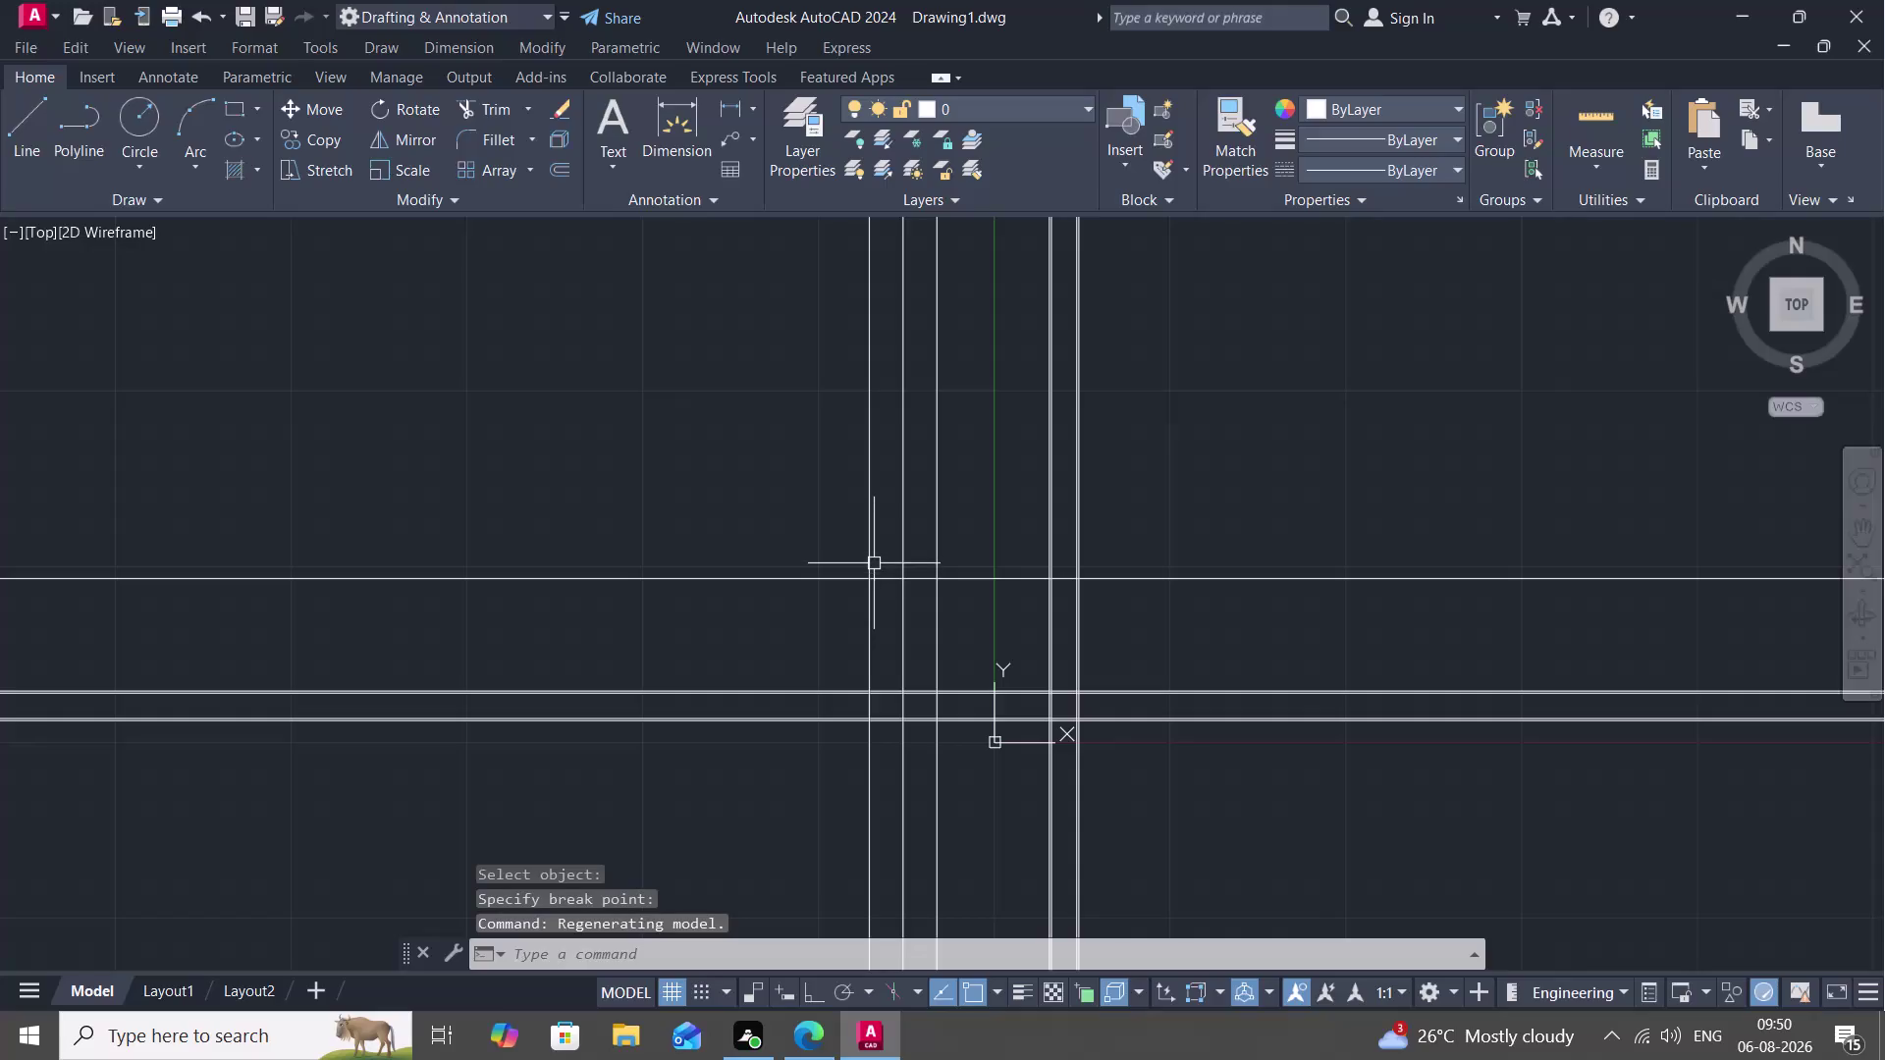
Start OFFSET with a 1'-0" tread spacing.
key(o)
key(space)
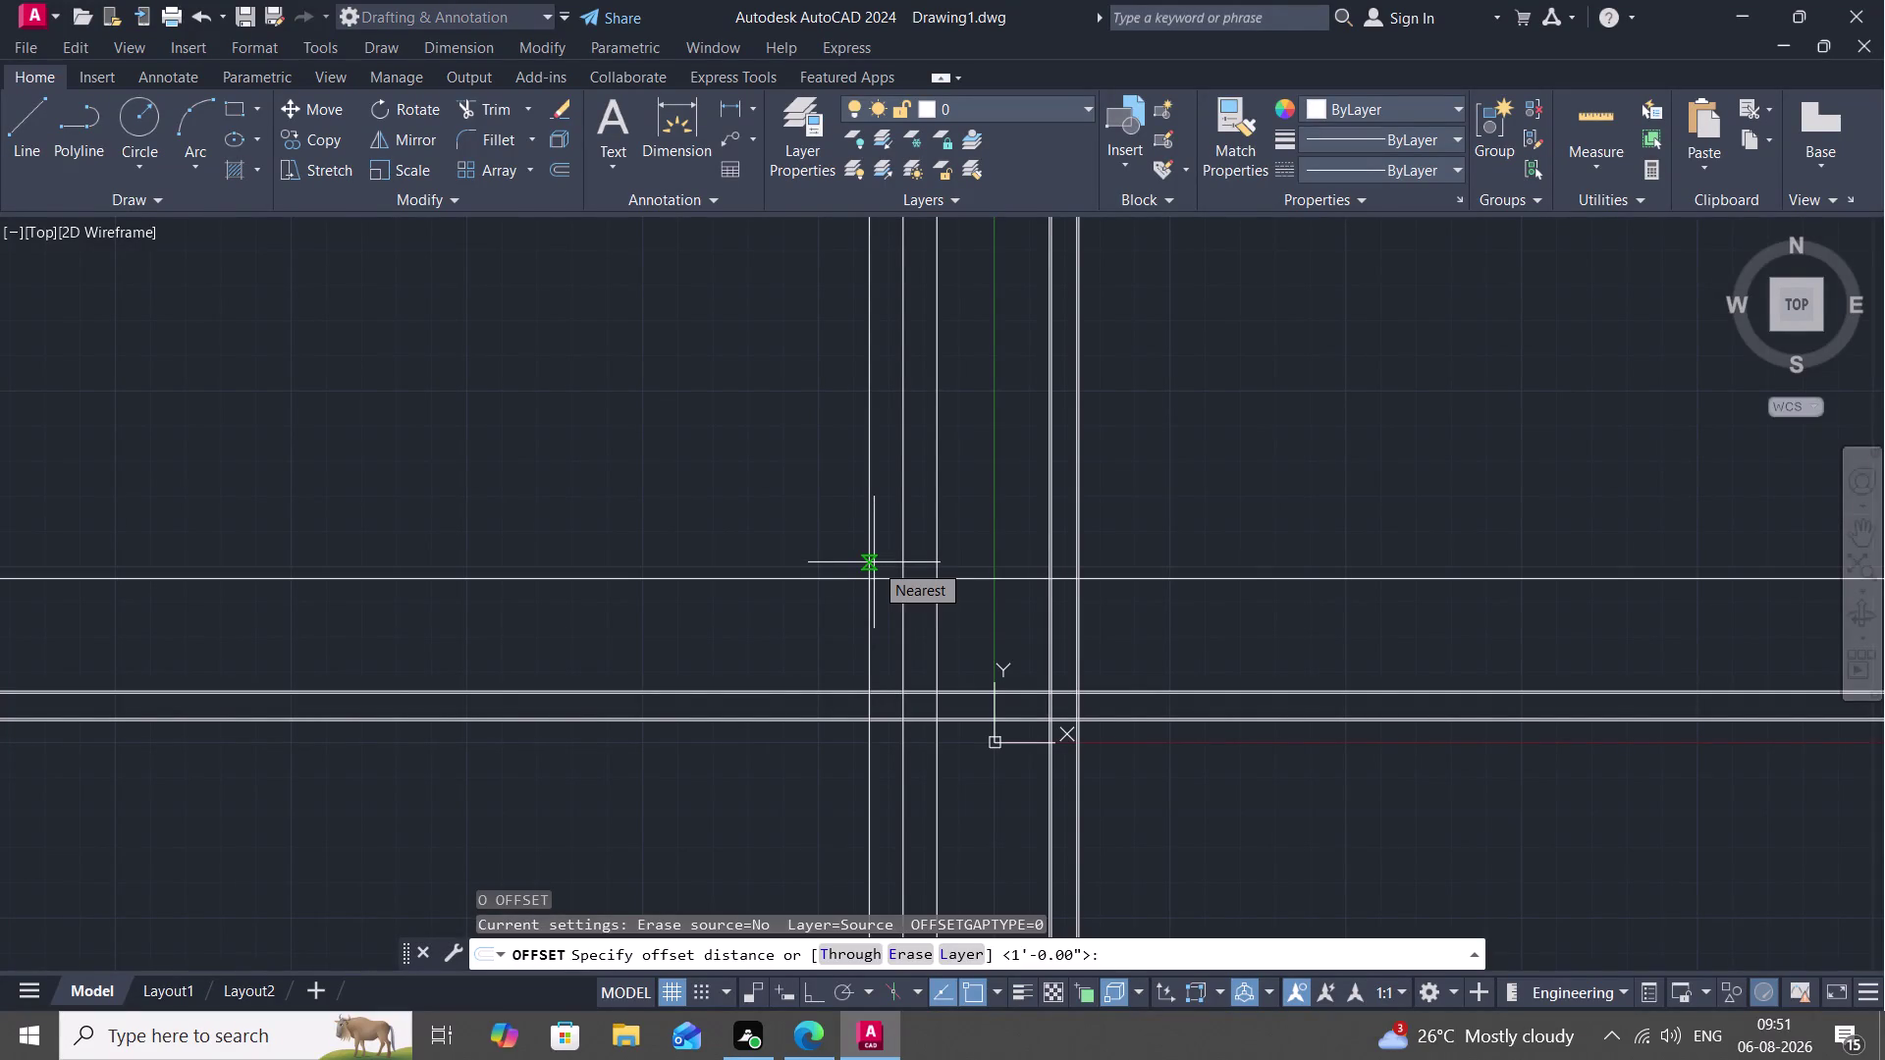
key(1)
key(shift+quotedbl)
key(BackSpace)
key(BackSpace)
key(space)
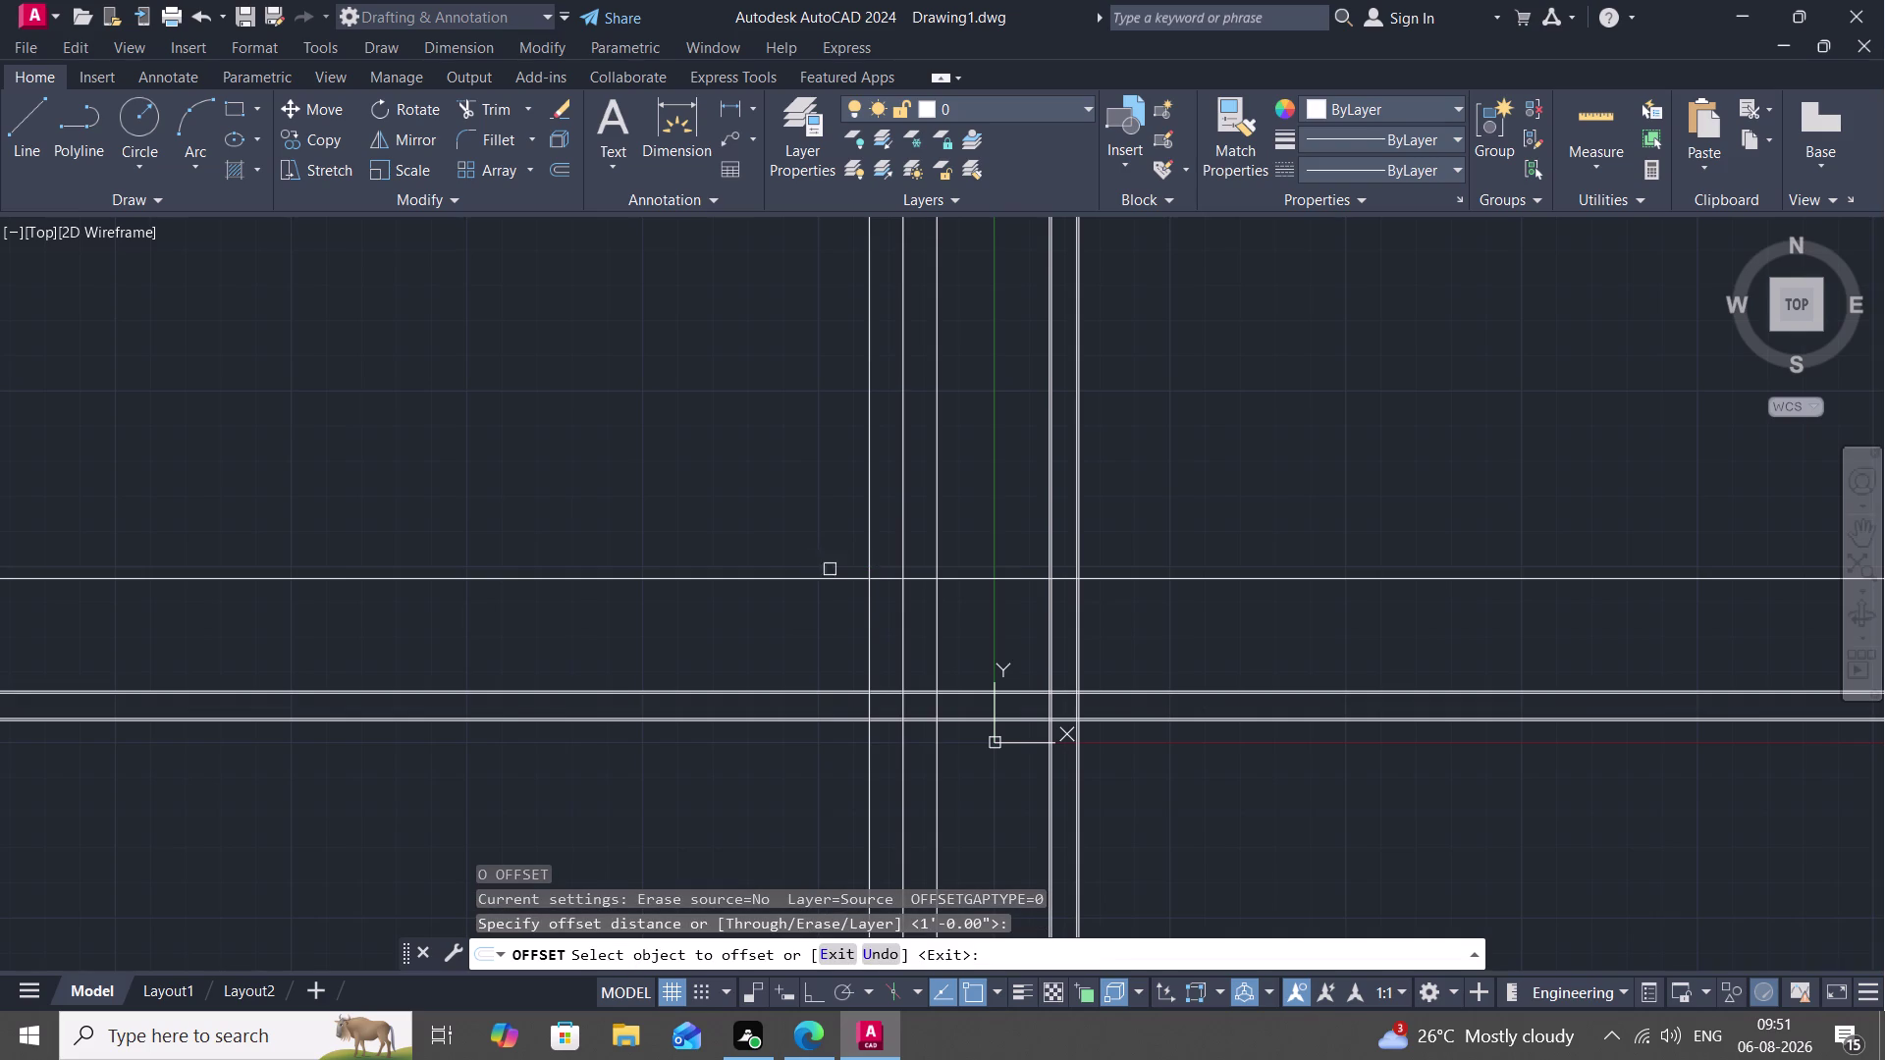
Offset the vertical line leftward eight times, each copy taken from the newest line.
click(870, 611)
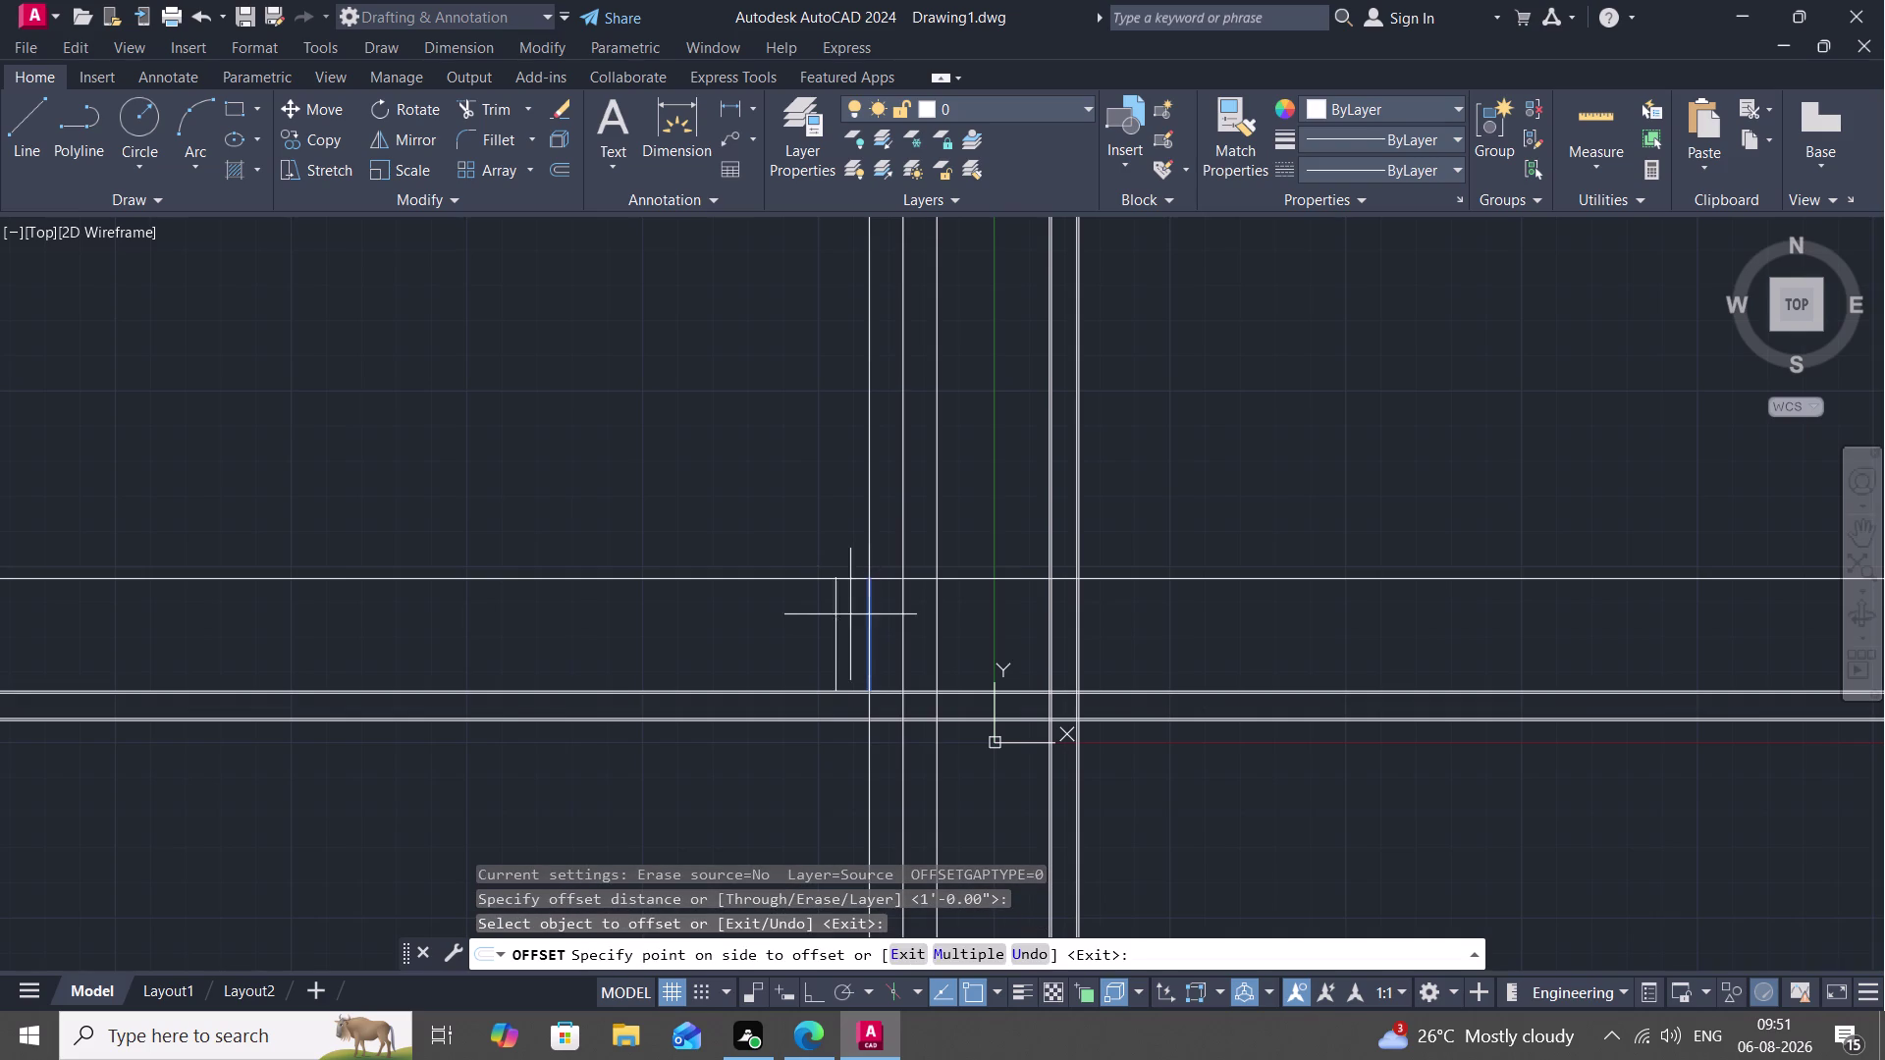
click(837, 618)
click(838, 617)
click(813, 621)
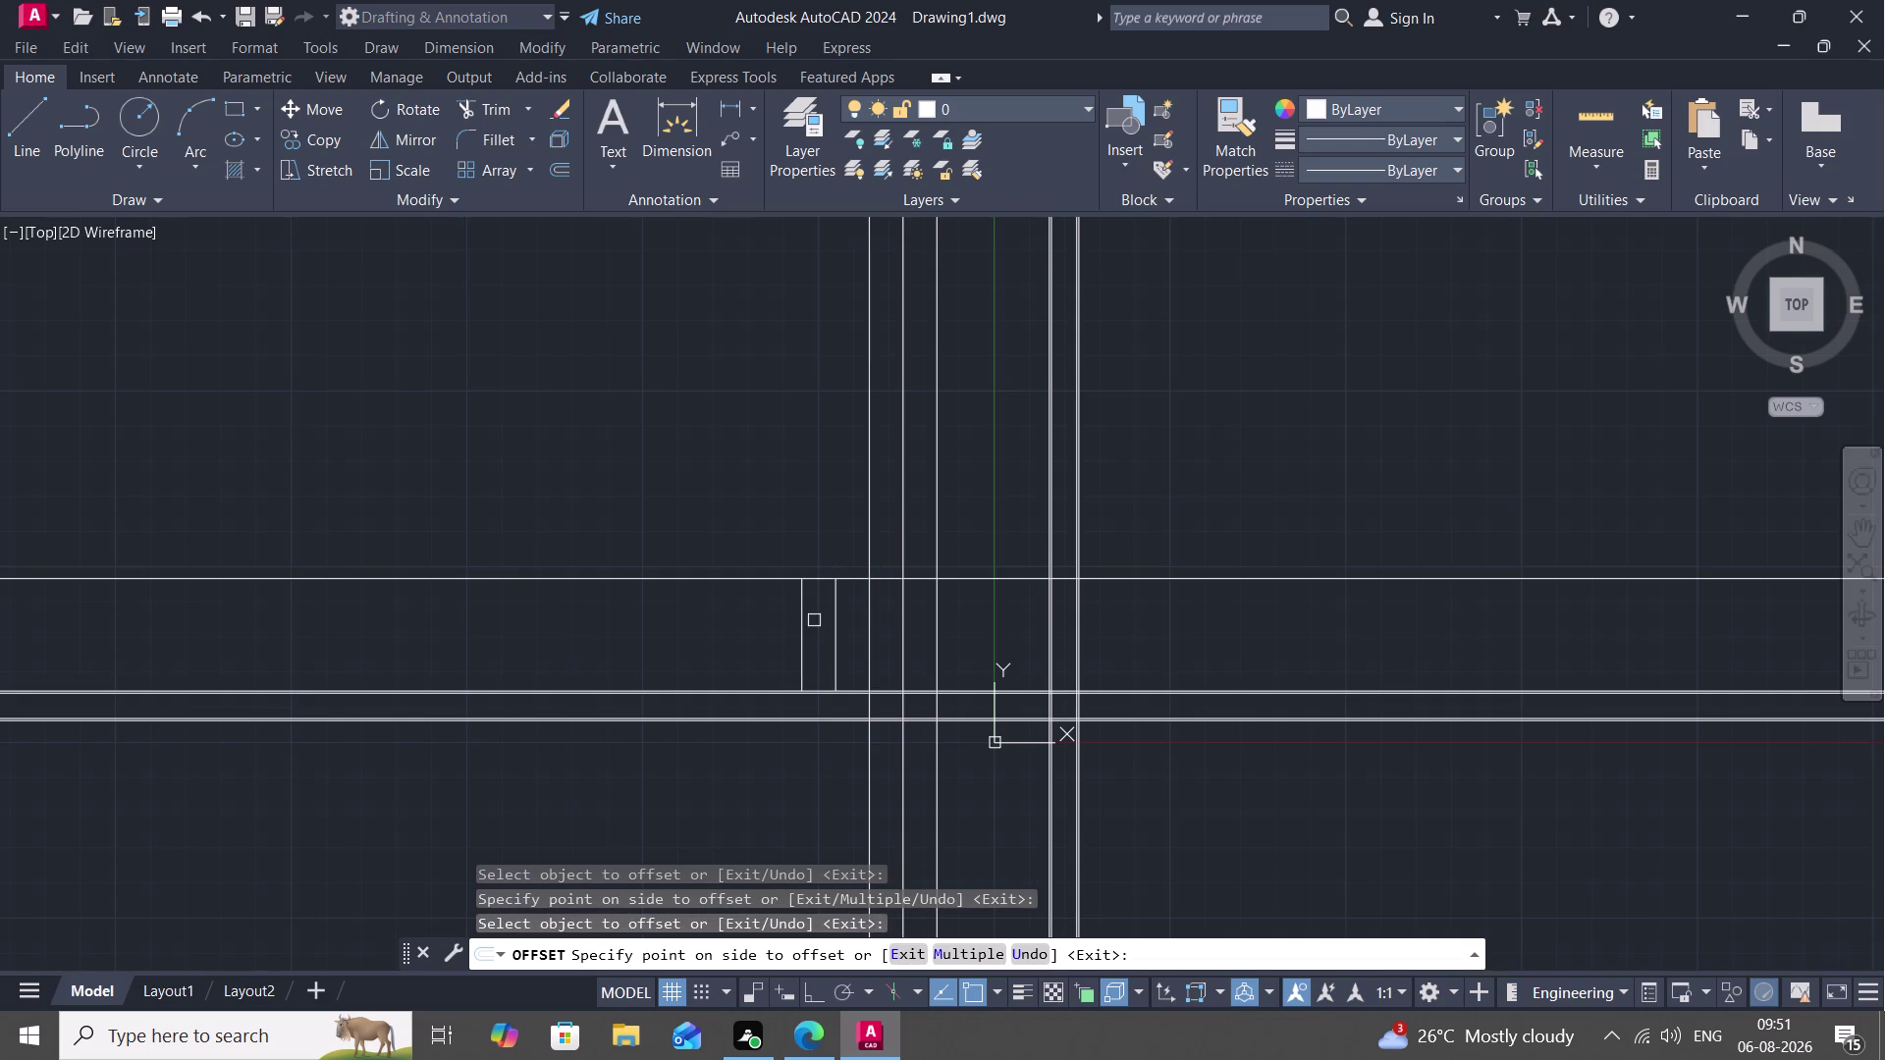
click(799, 626)
click(764, 631)
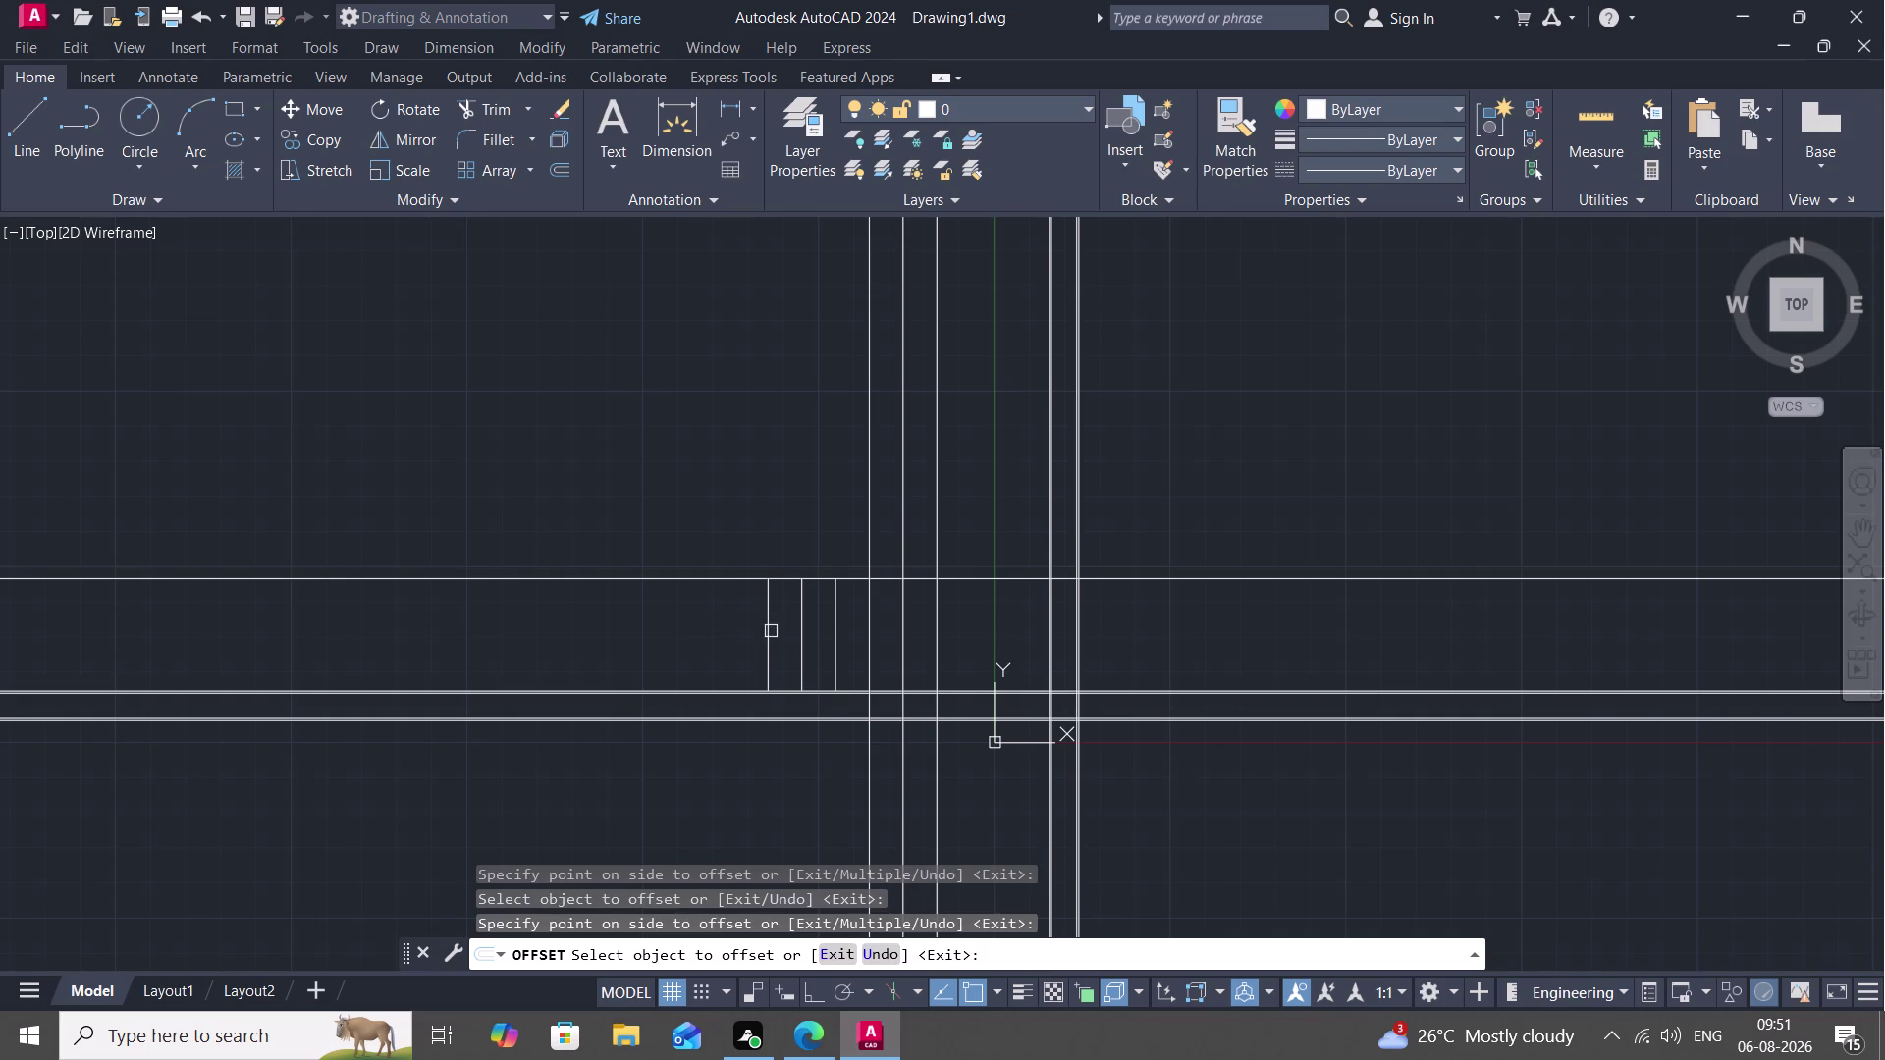
click(772, 632)
click(750, 632)
click(738, 629)
click(708, 635)
click(701, 634)
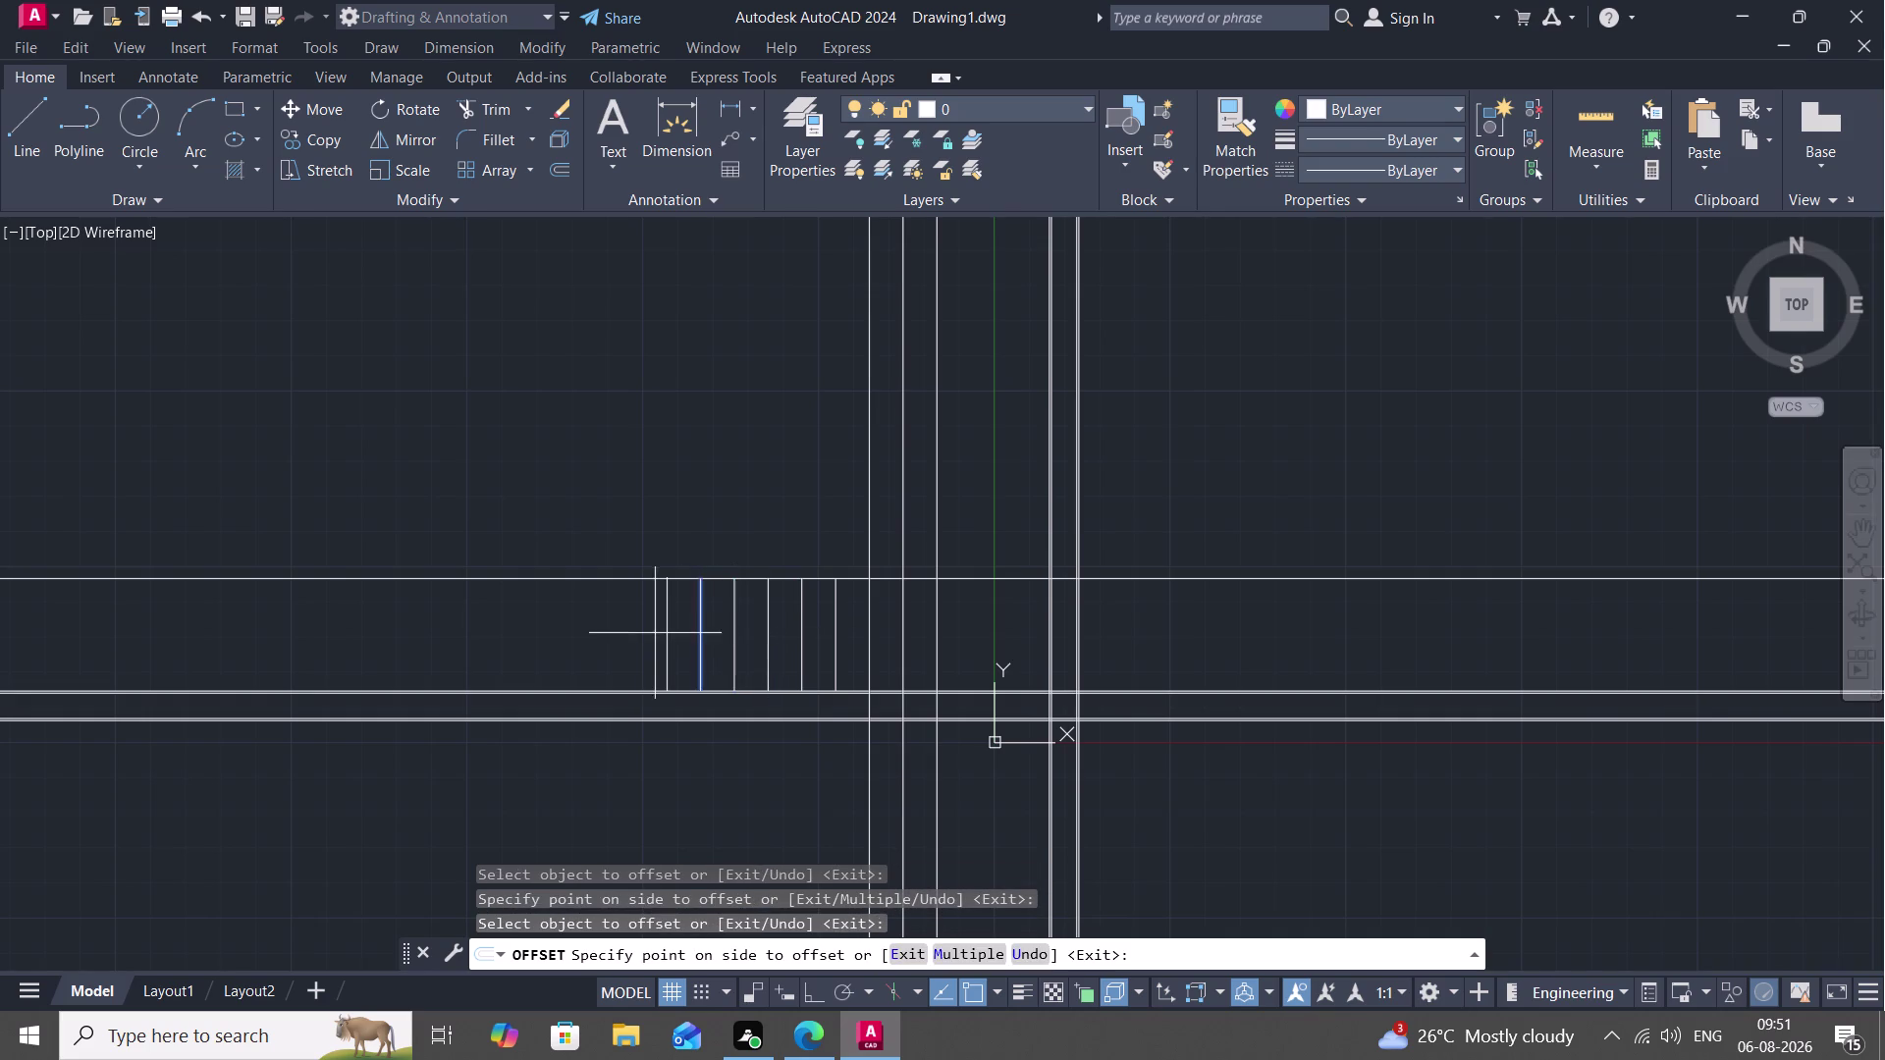
click(646, 631)
click(667, 628)
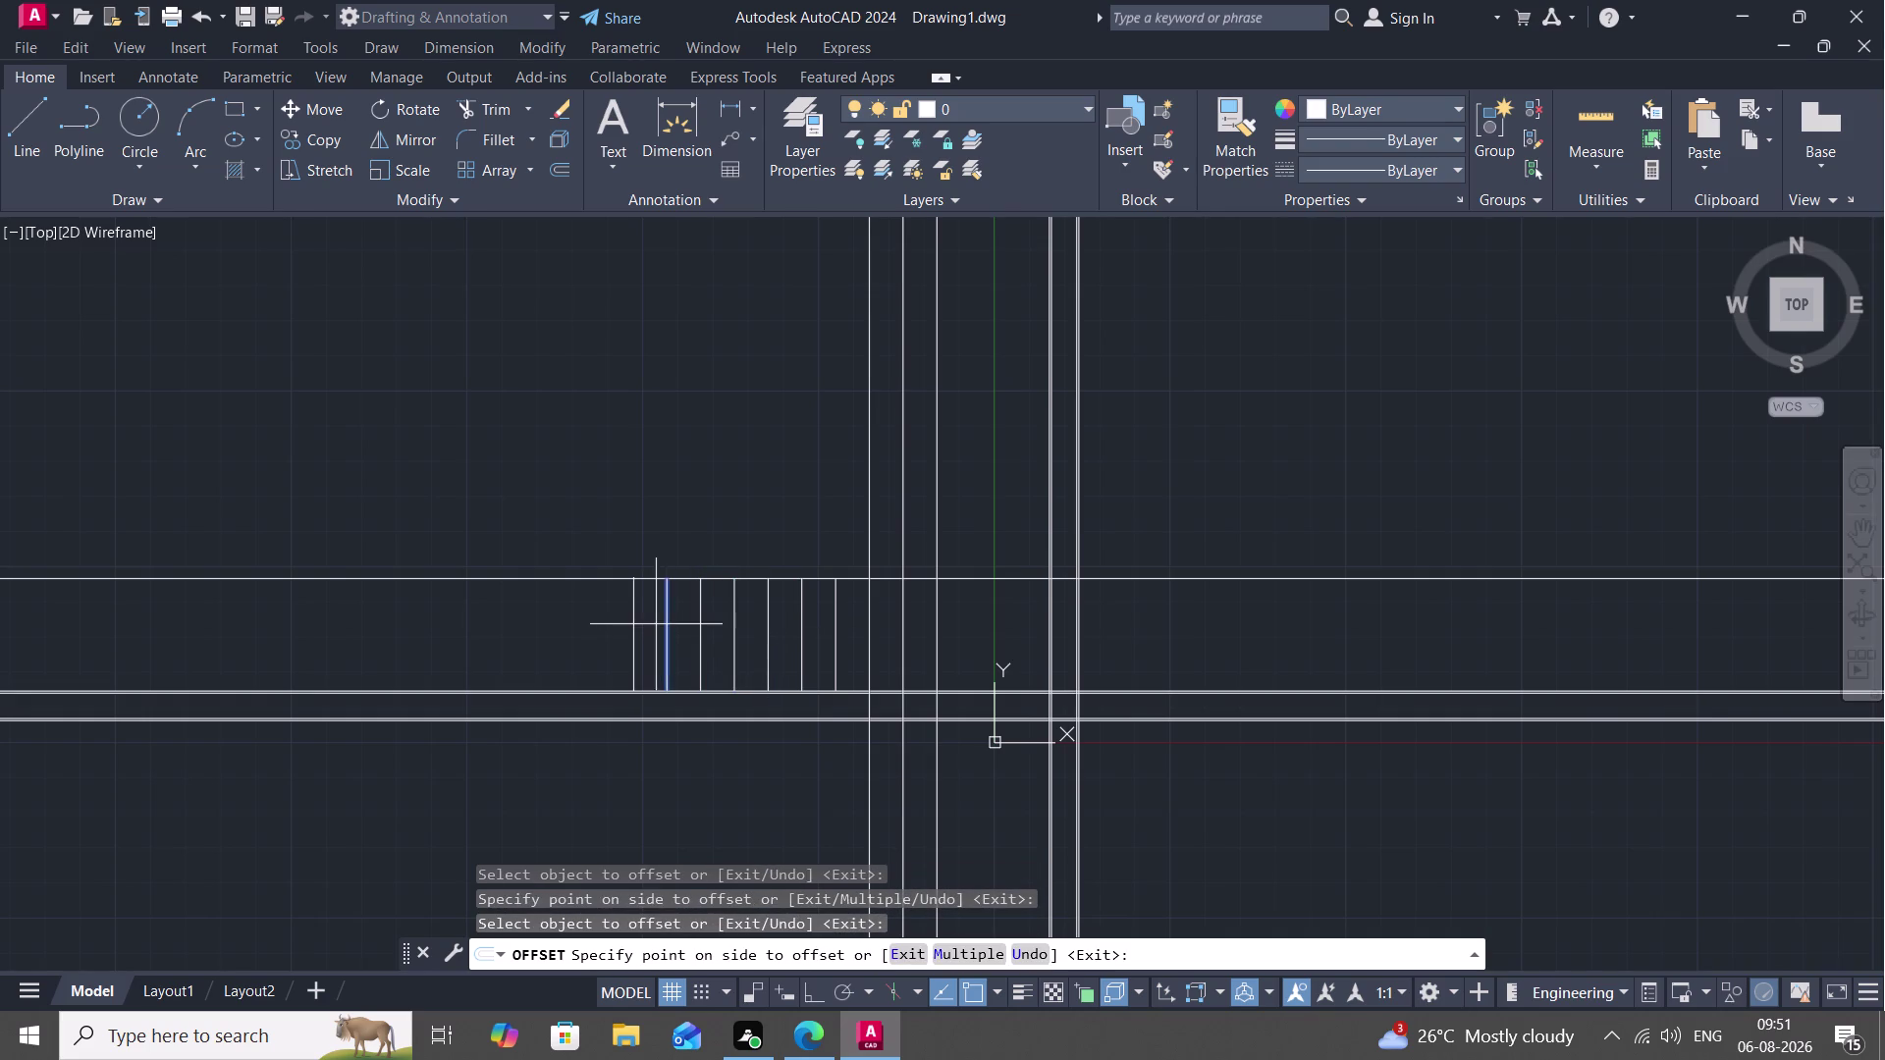
click(648, 625)
click(633, 633)
click(590, 634)
Add three more tread lines to the left to complete the row, then stop offsetting.
scroll(down, 3)
middle_drag(590, 635, 773, 670)
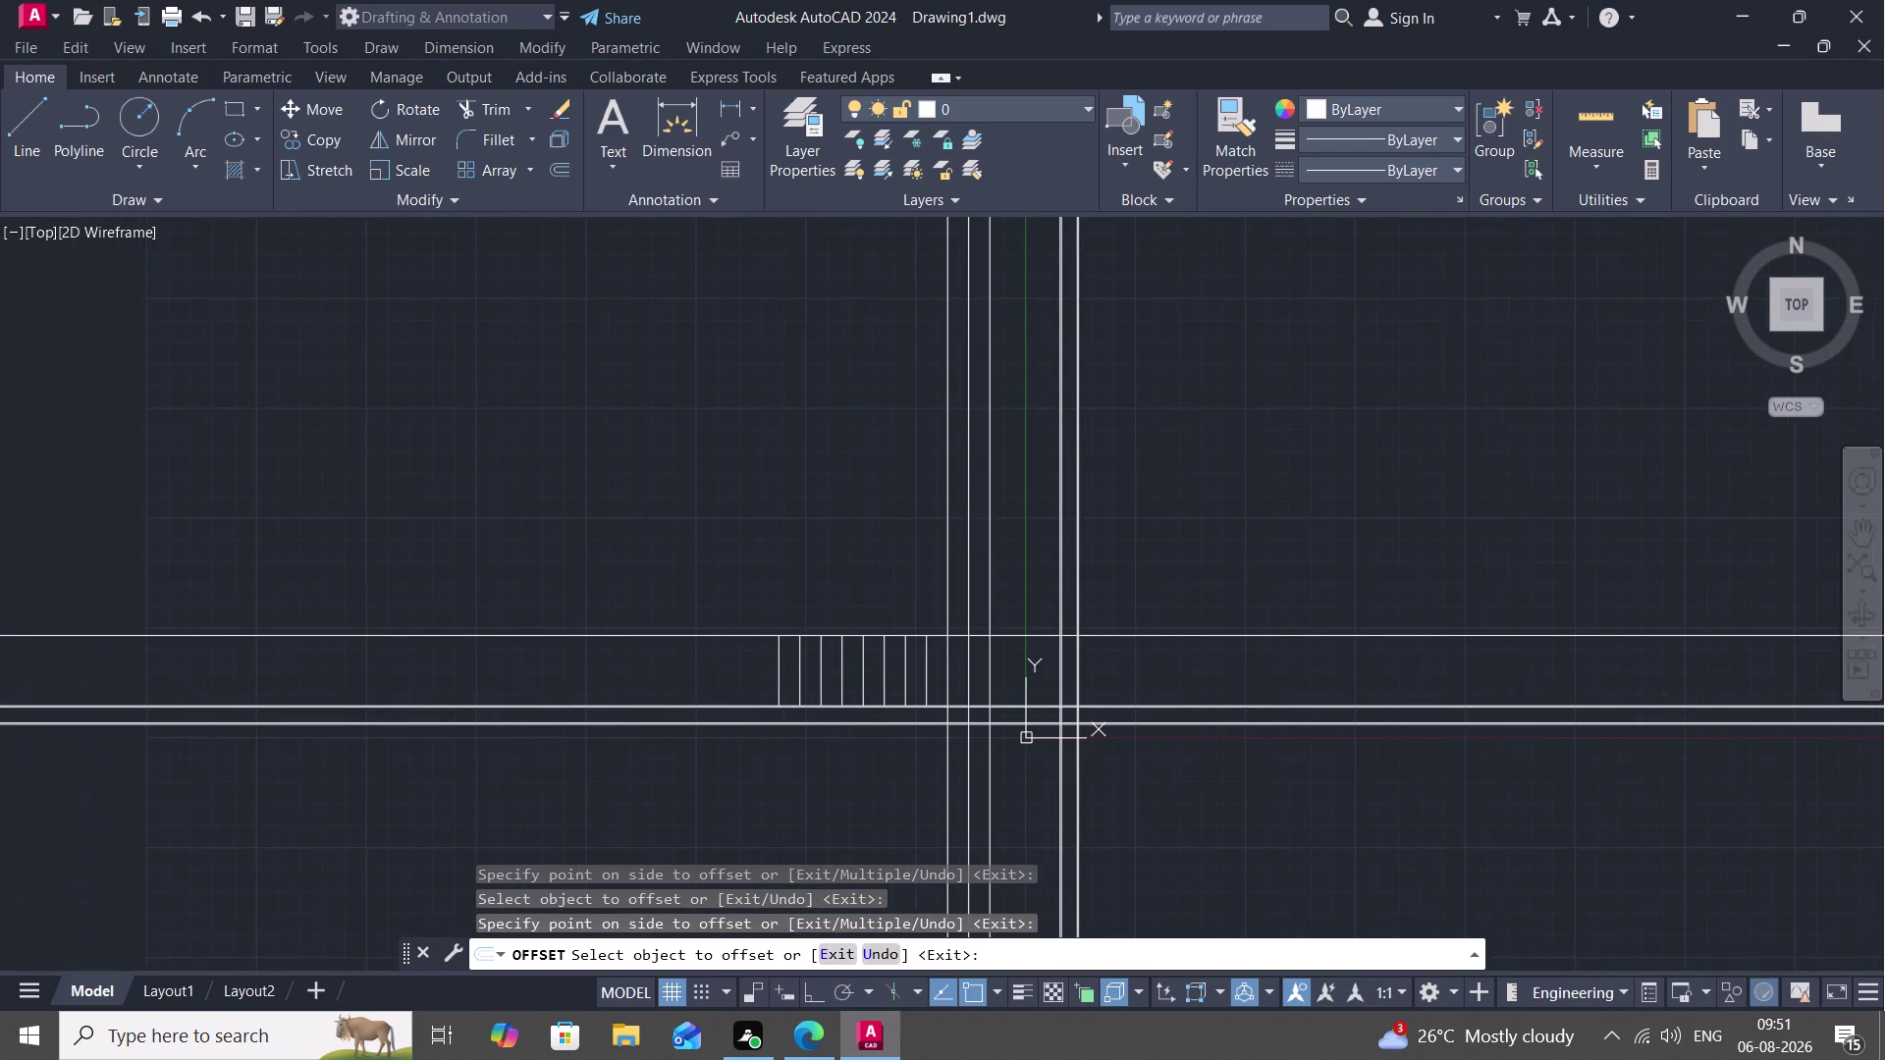
scroll(up, 3)
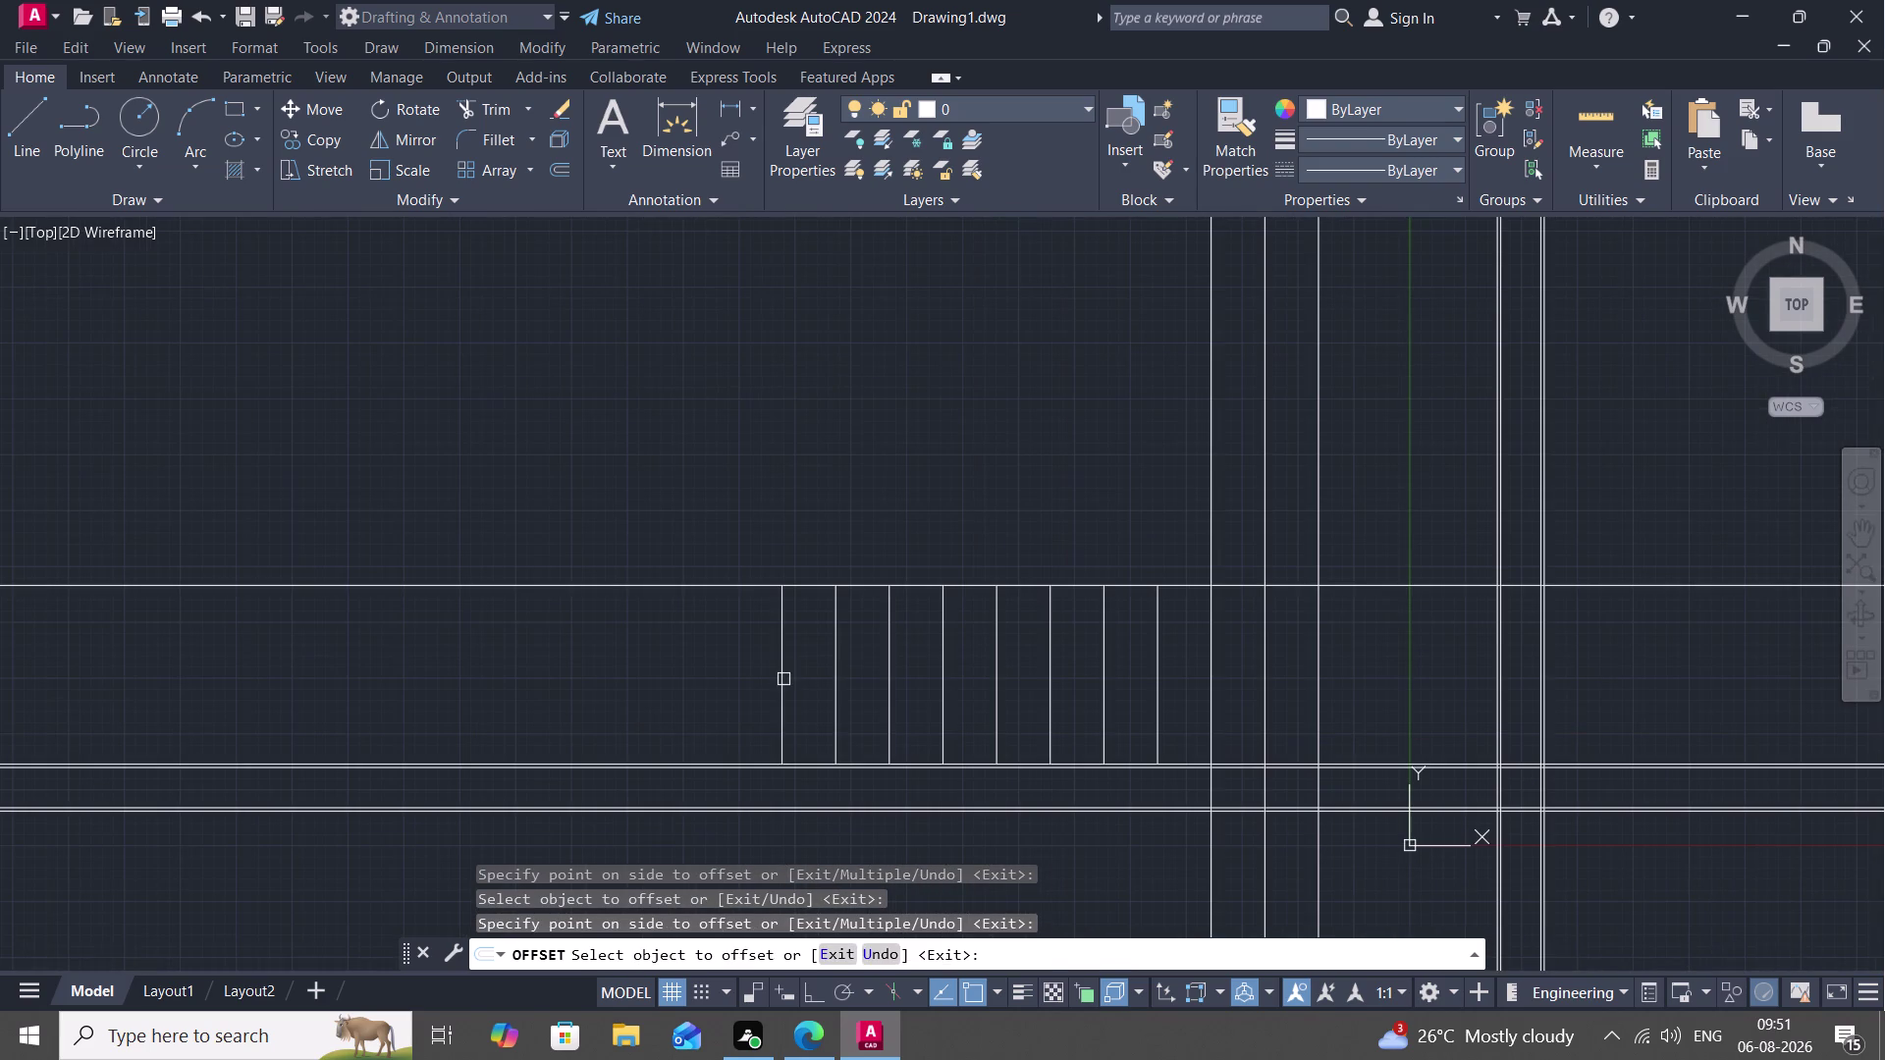
click(784, 681)
click(666, 647)
click(727, 652)
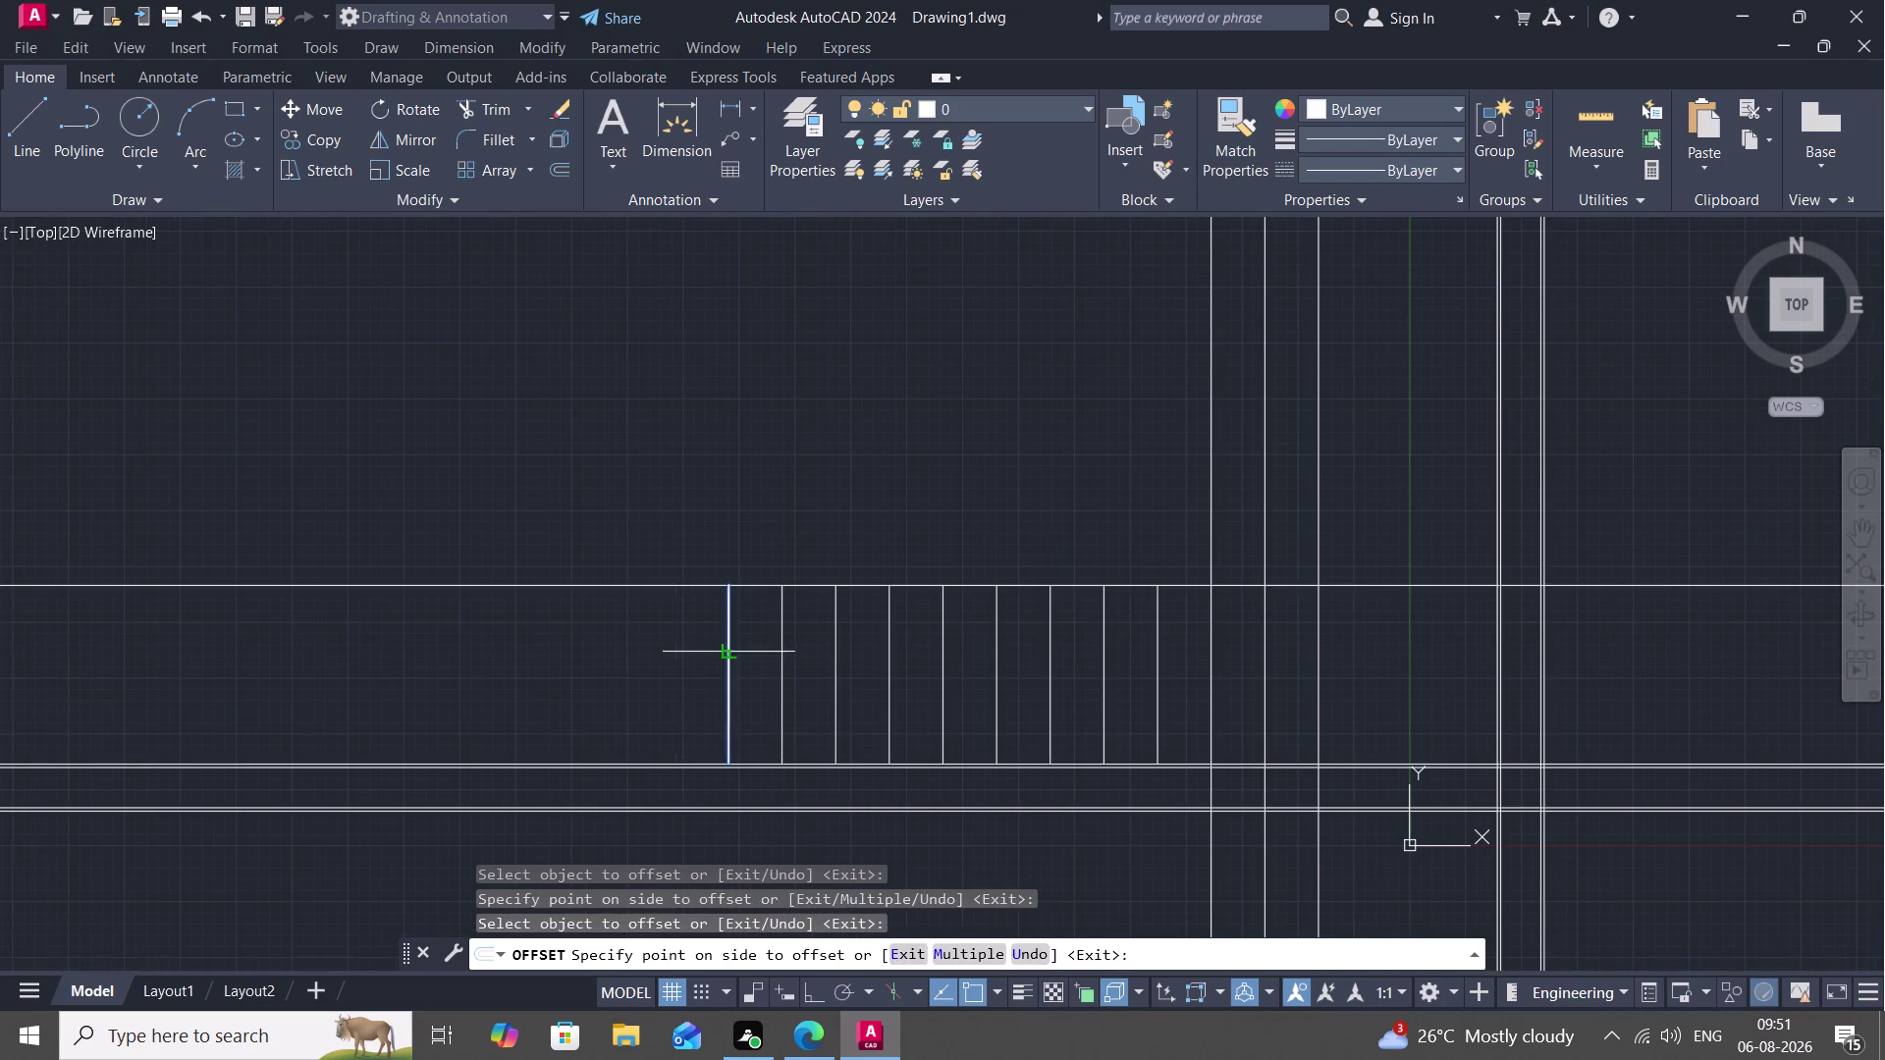
click(690, 649)
click(673, 653)
click(624, 652)
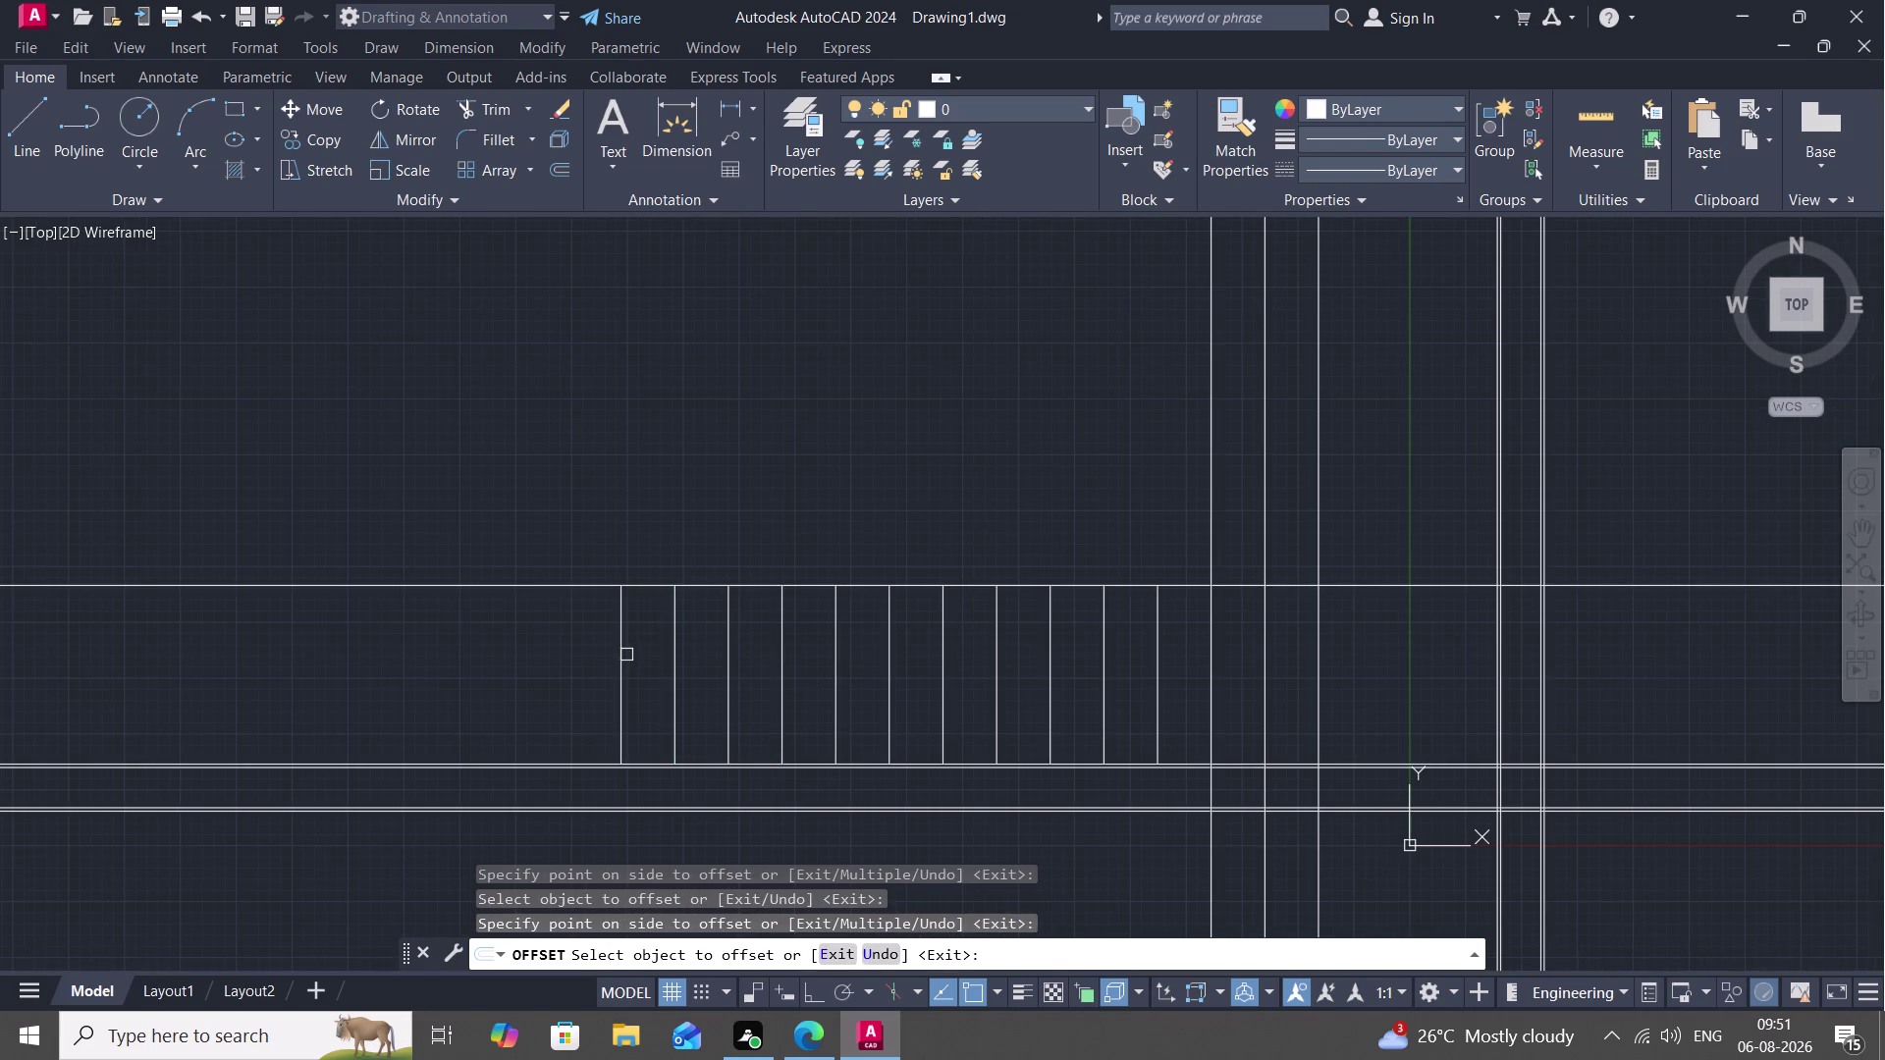
scroll(down, 3)
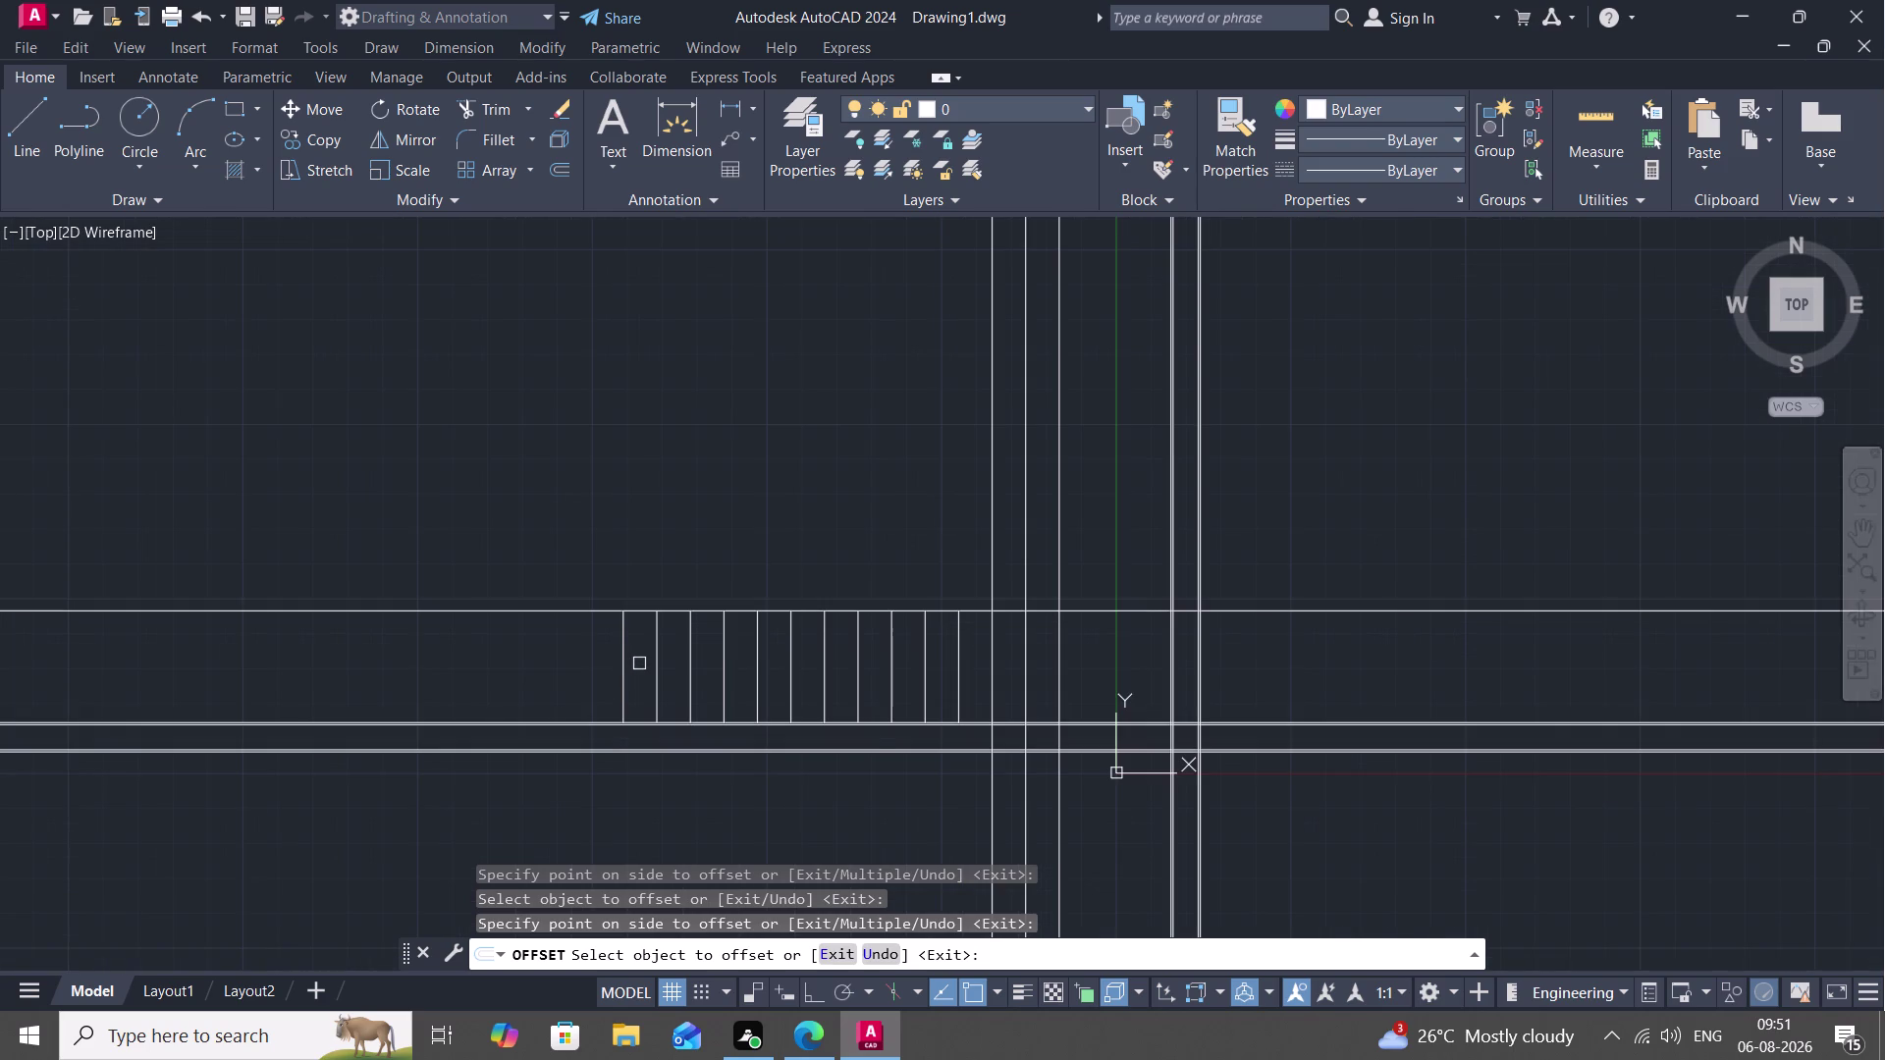
scroll(up, 3)
scroll(up, 3)
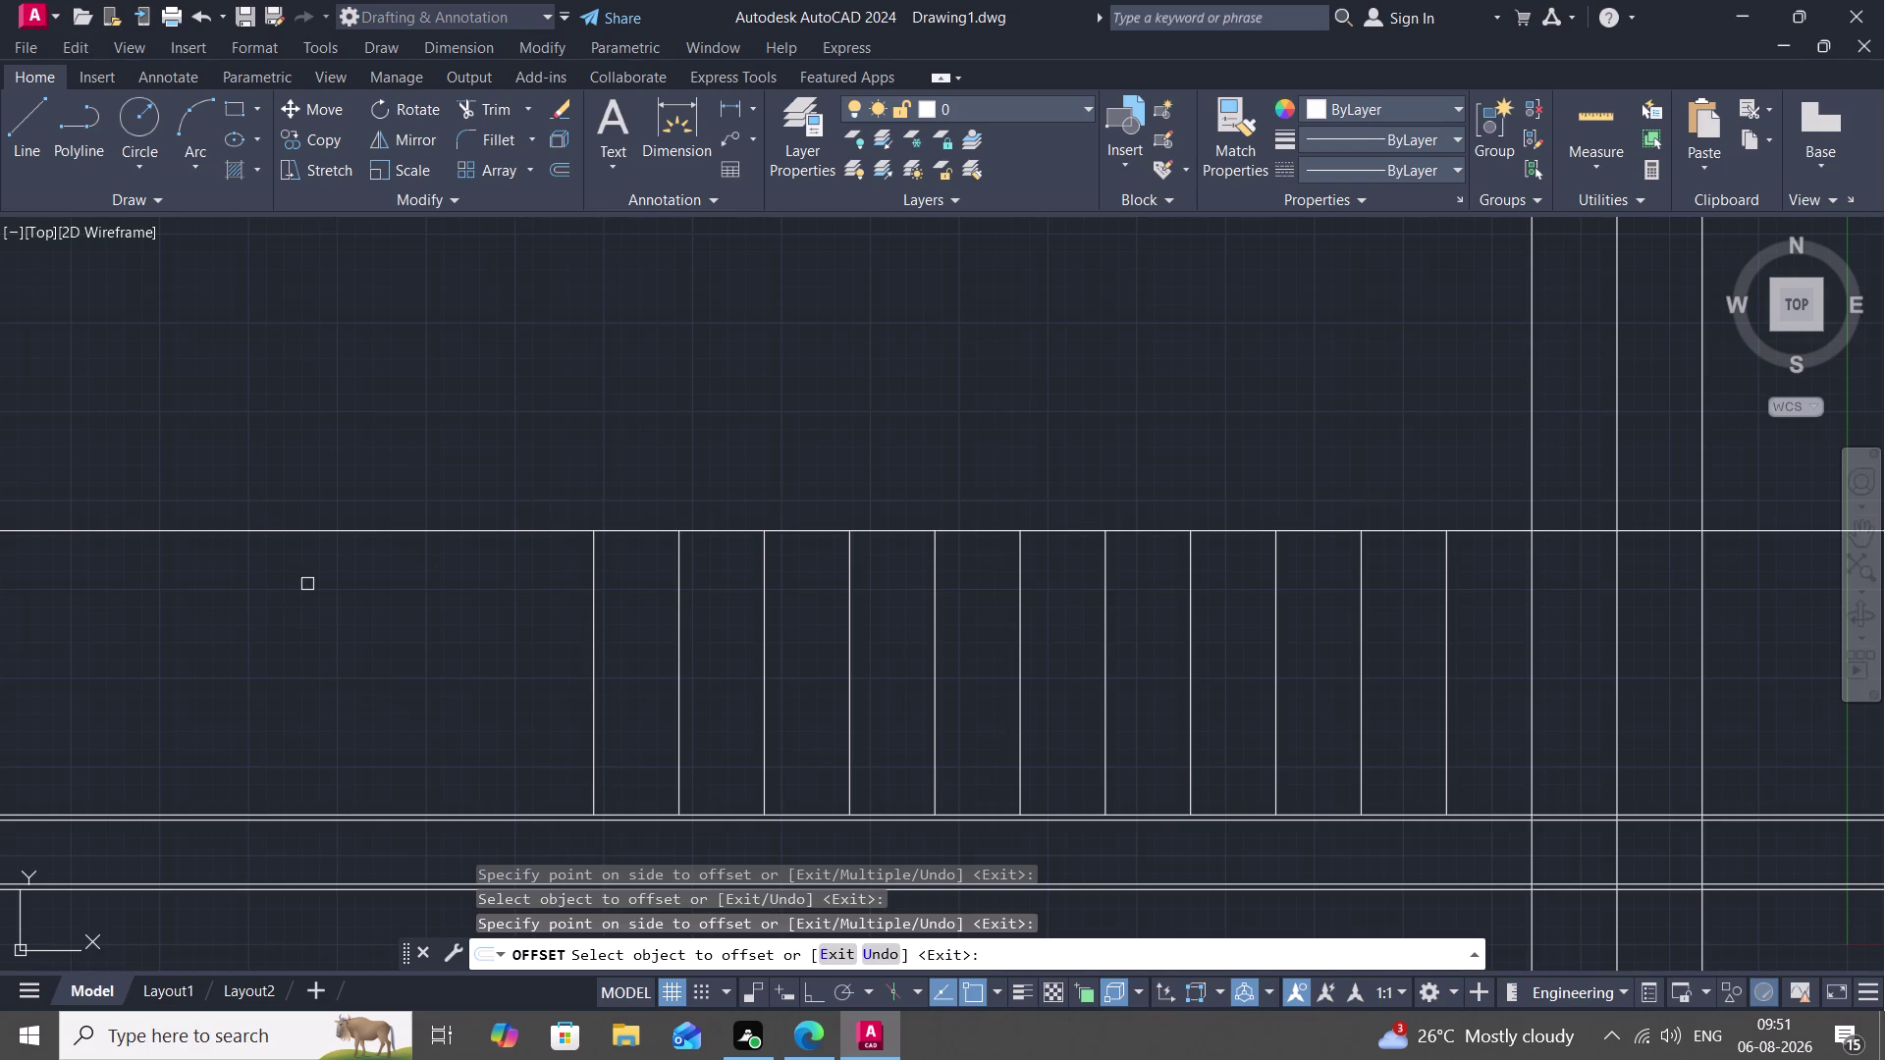
text(L)
key(space)
Draw a vertical line at the left end of the treads, spanning the top and bottom edges.
key(Escape)
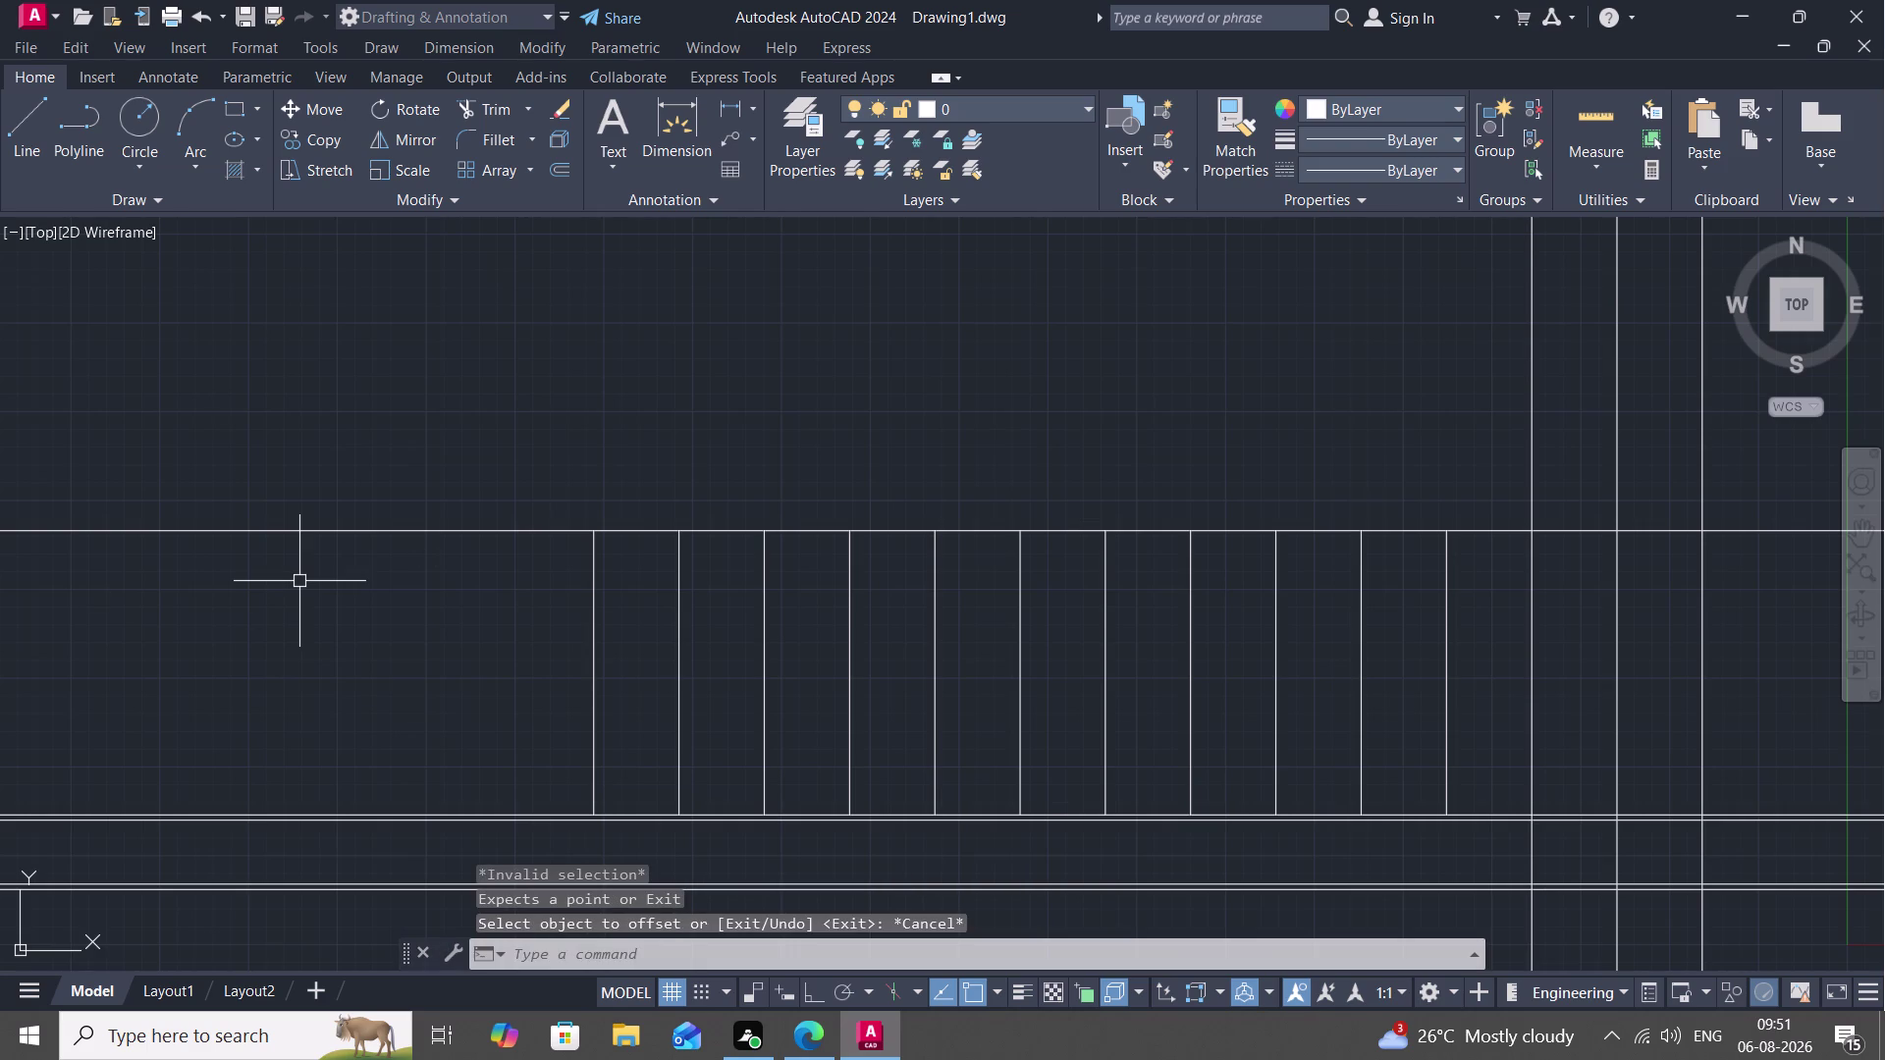
text(L)
key(space)
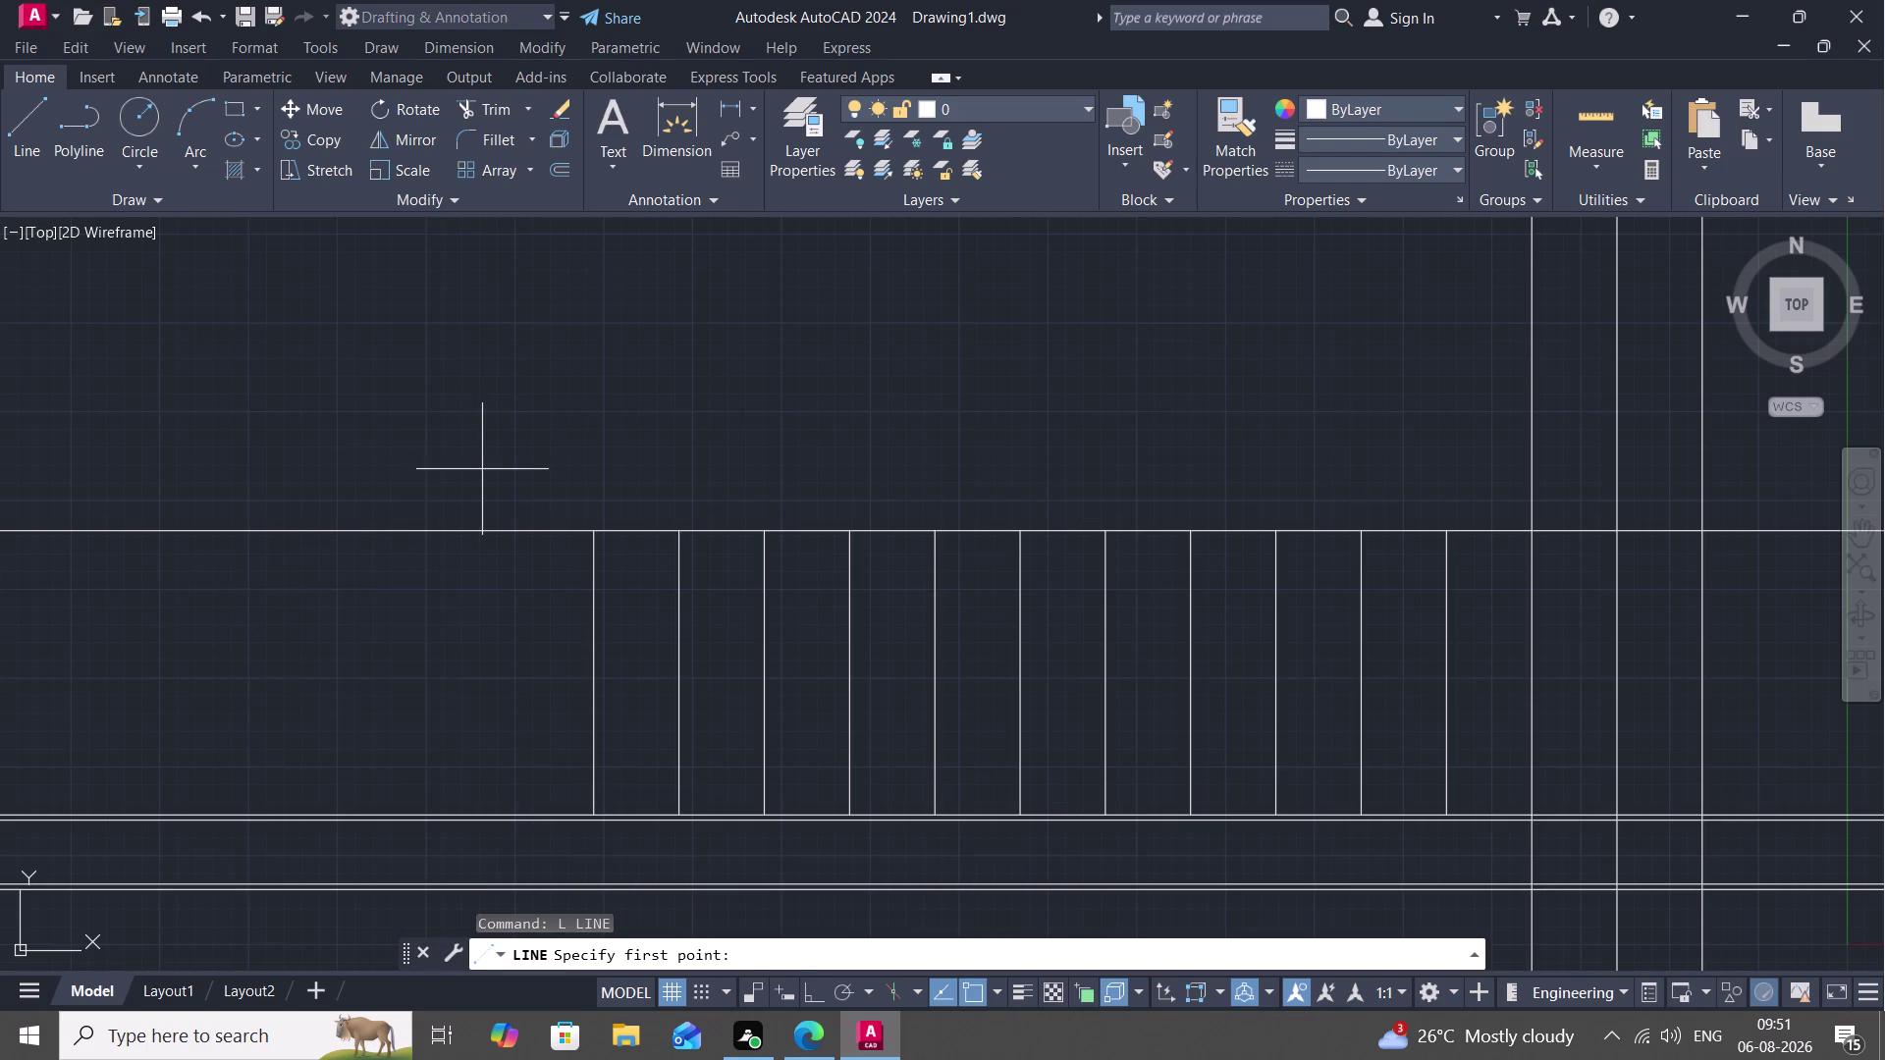
click(482, 469)
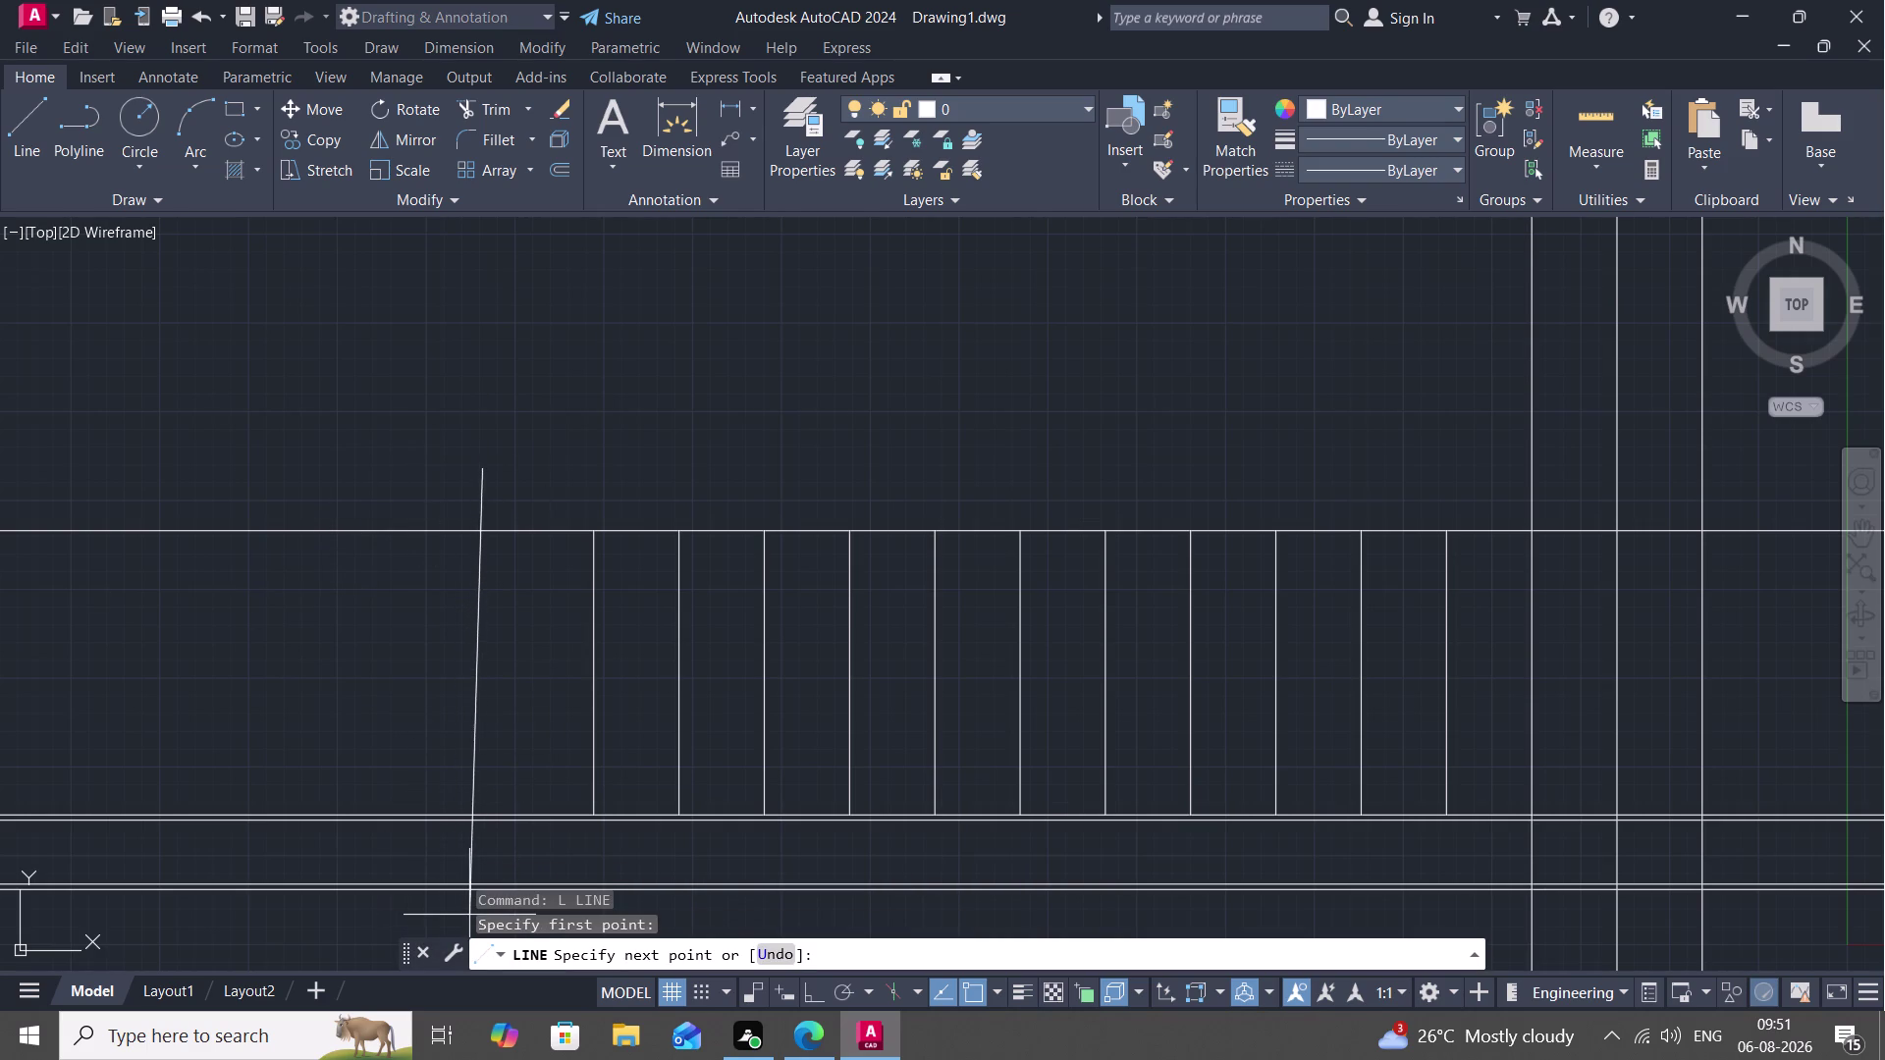
click(470, 915)
key(Escape)
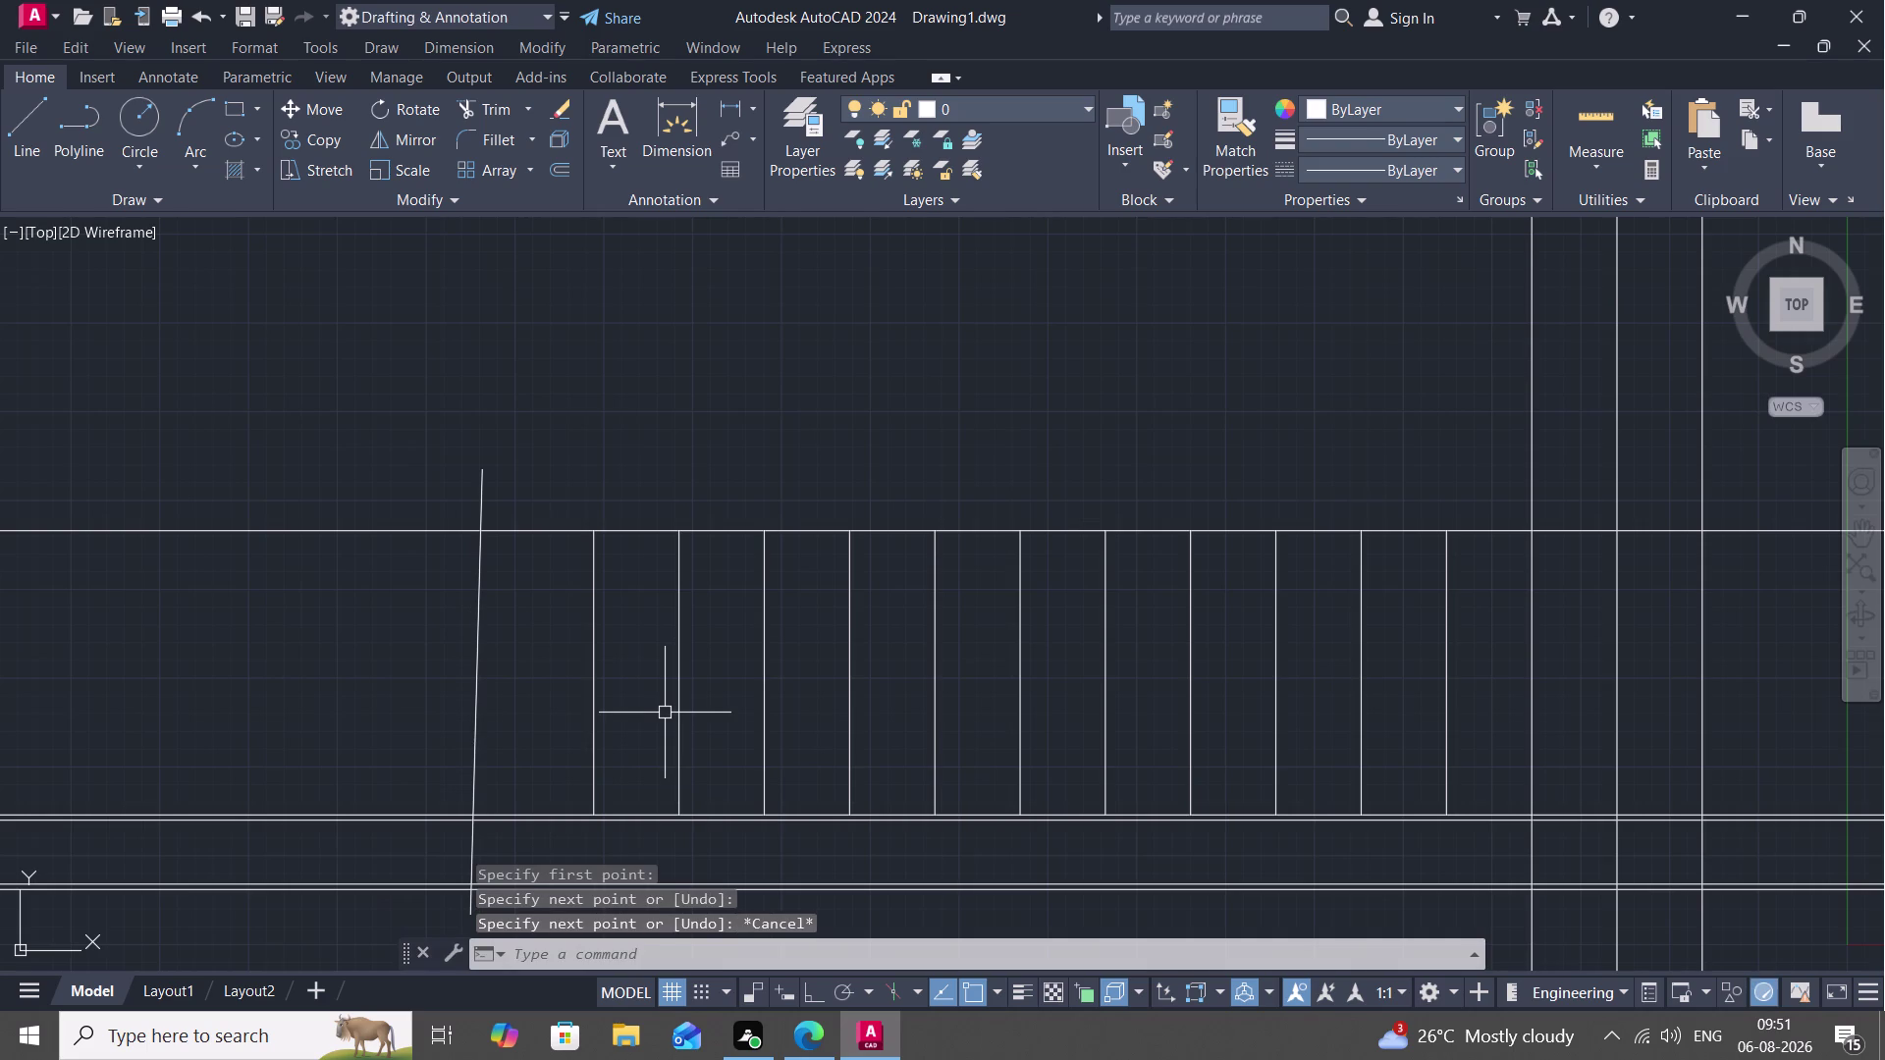
Trim the bottom and top horizontal edges back to the new vertical line.
text(TR)
key(space)
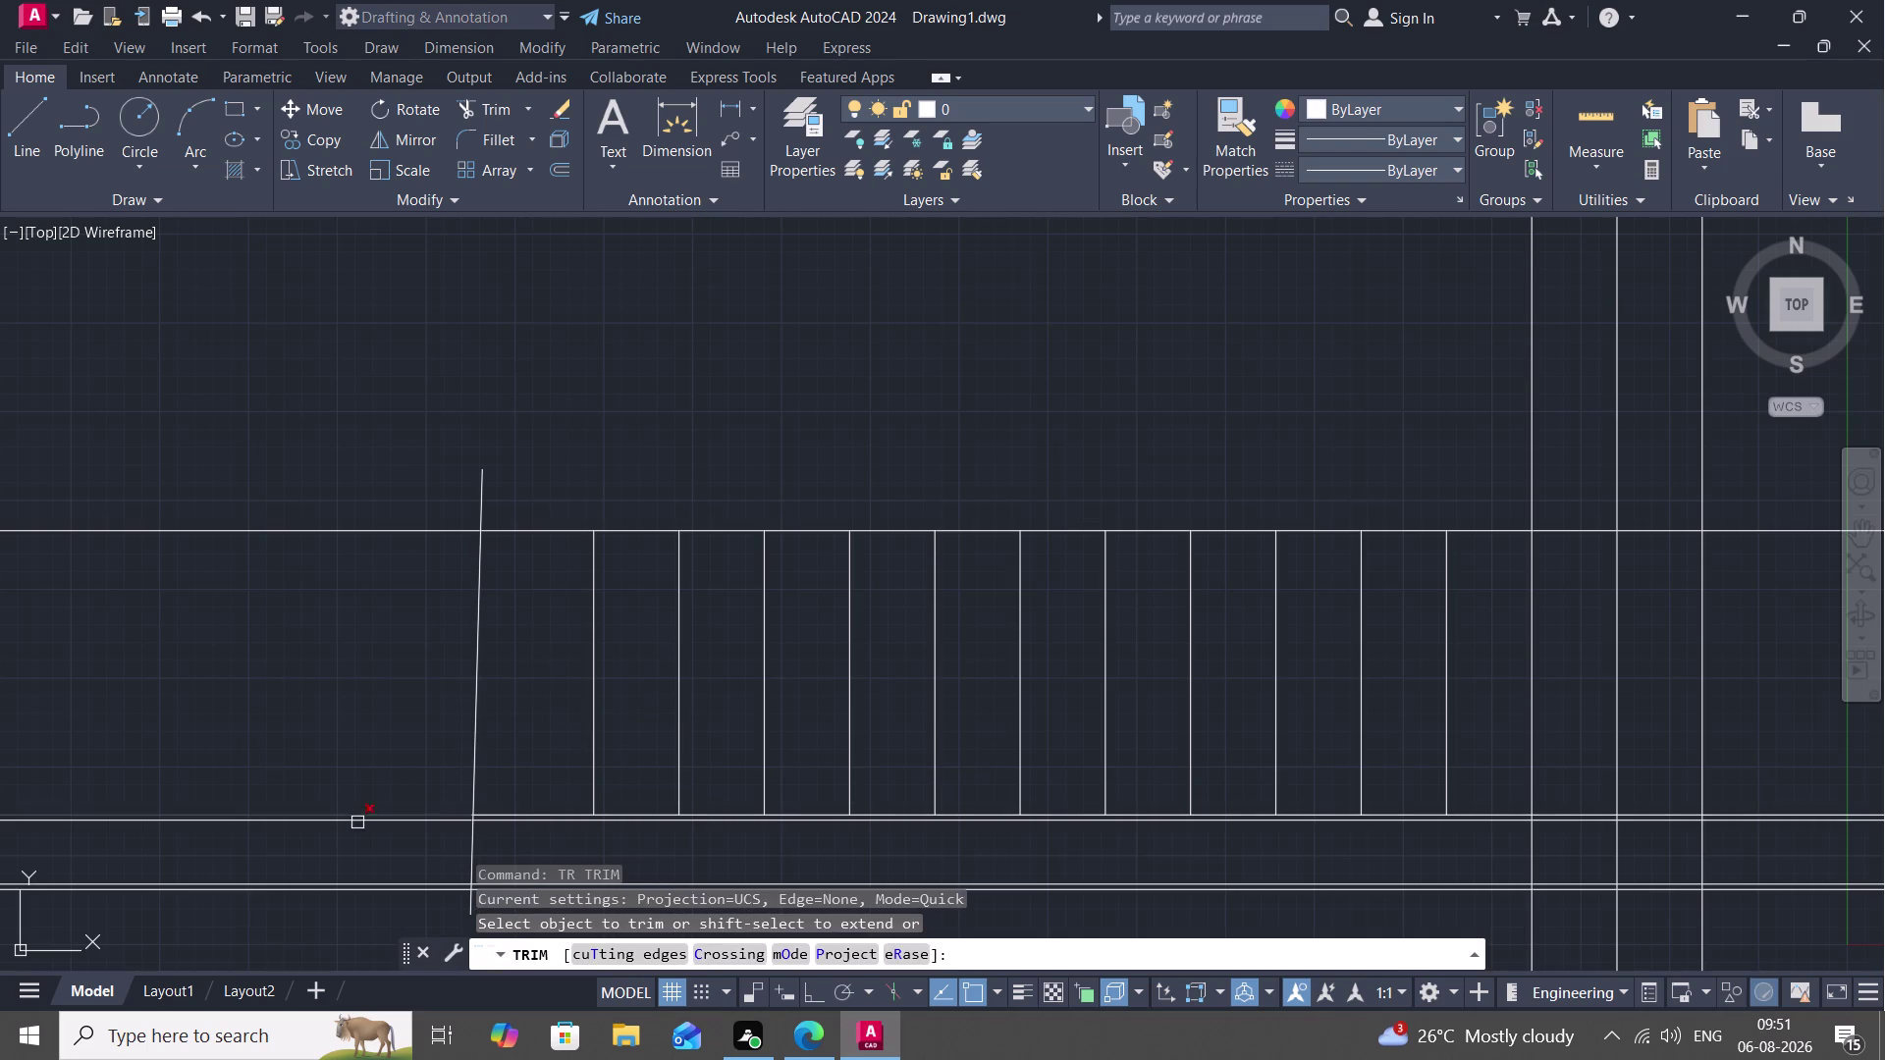
click(377, 810)
click(383, 822)
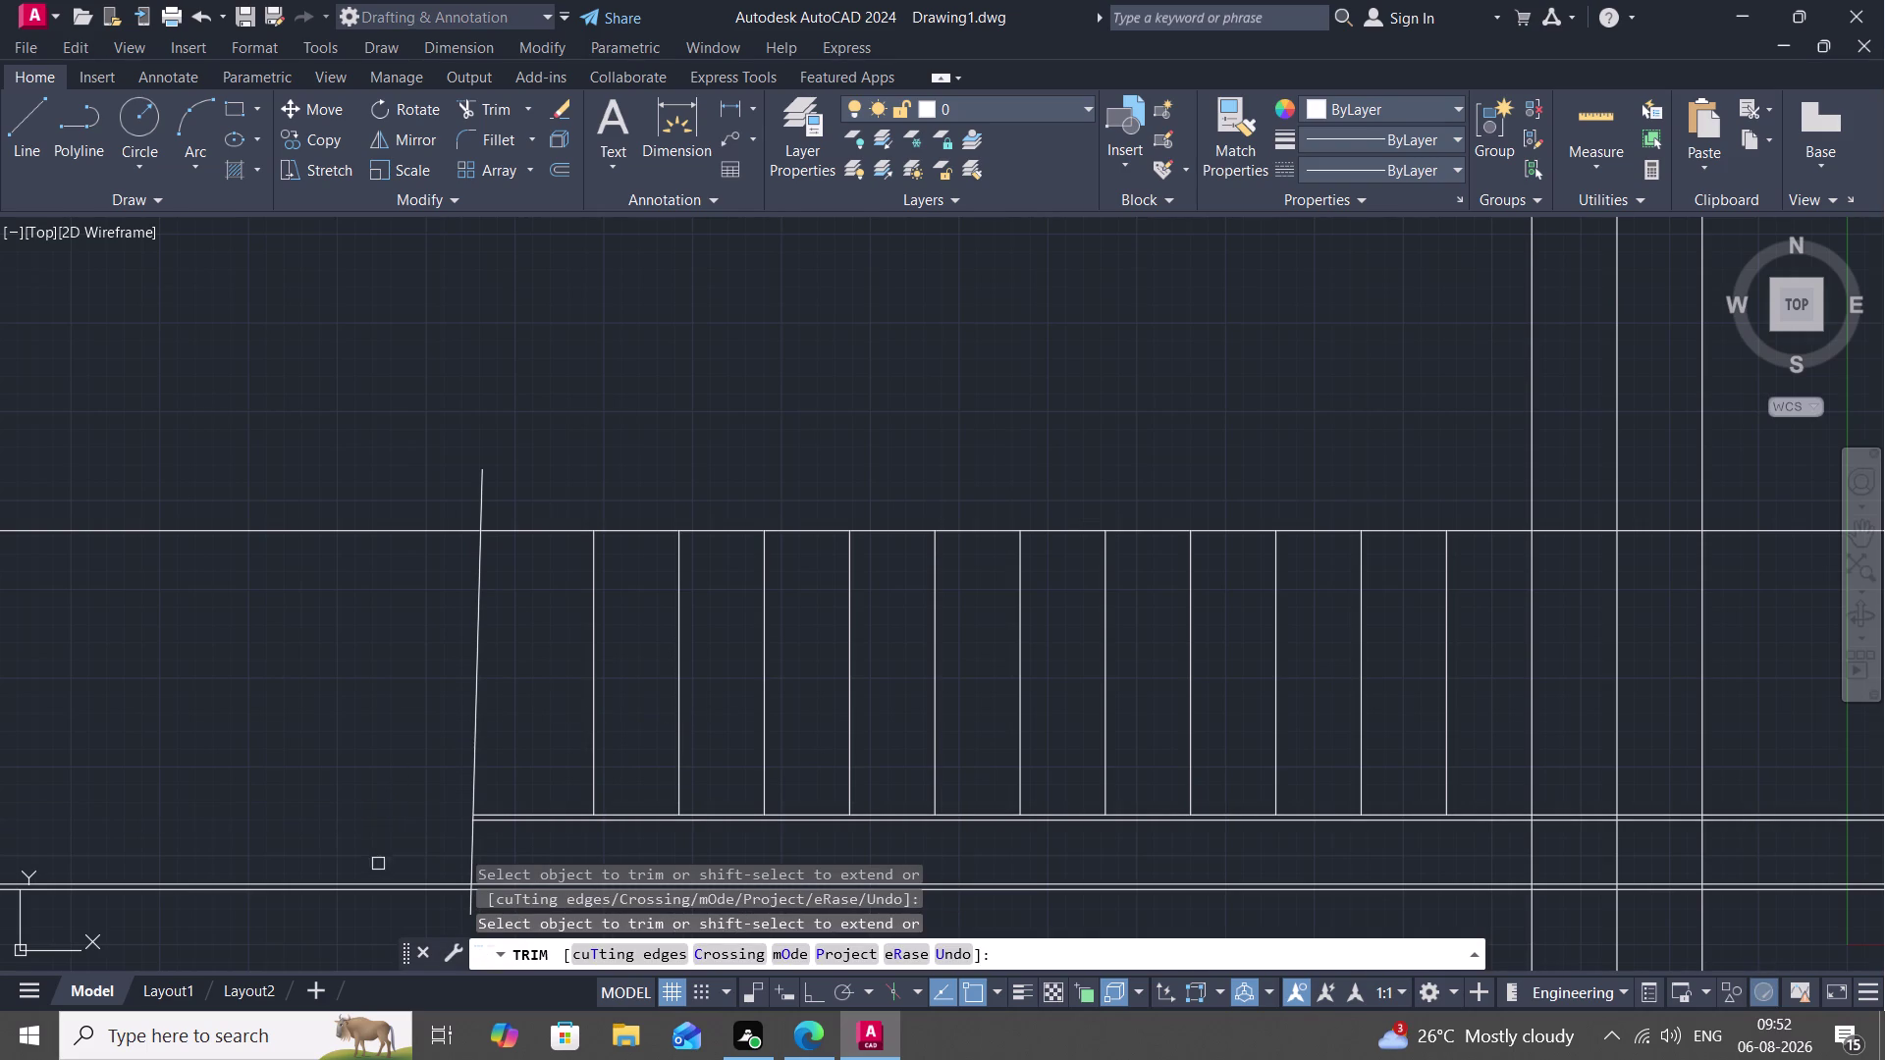
click(384, 886)
click(386, 890)
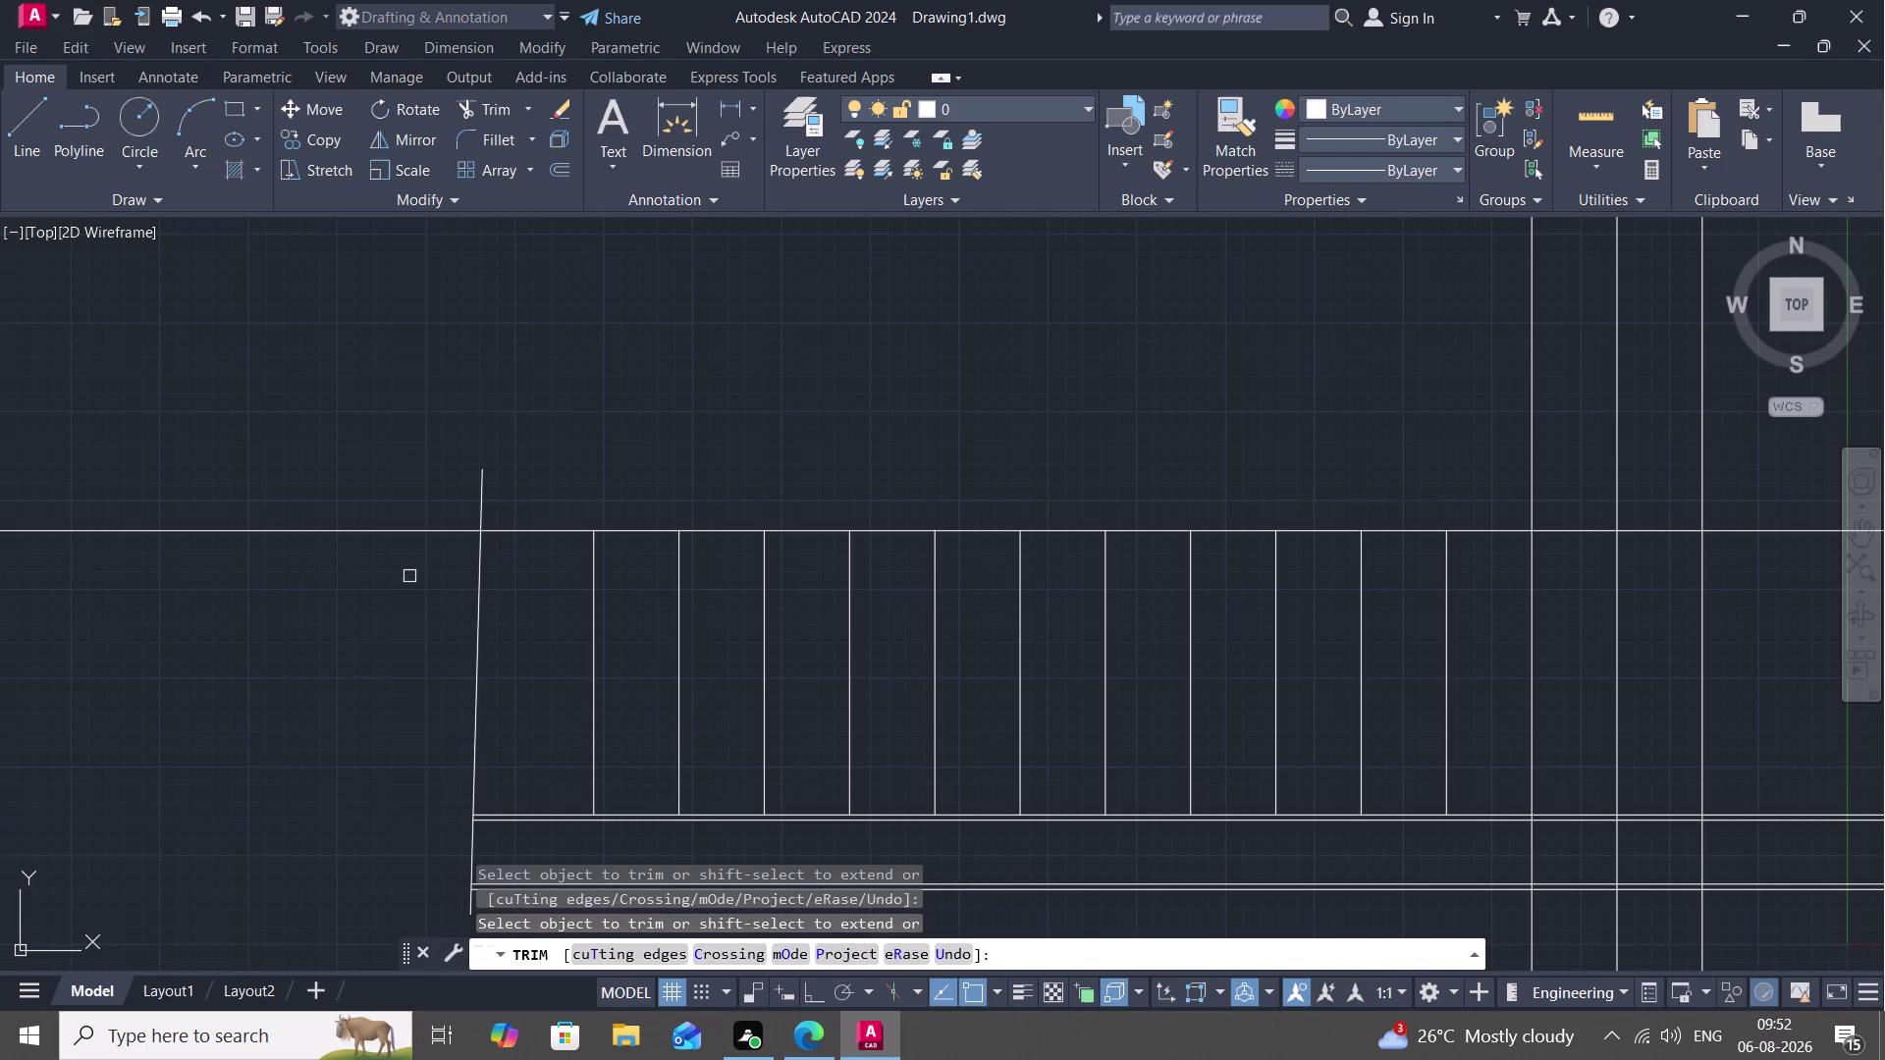
click(445, 535)
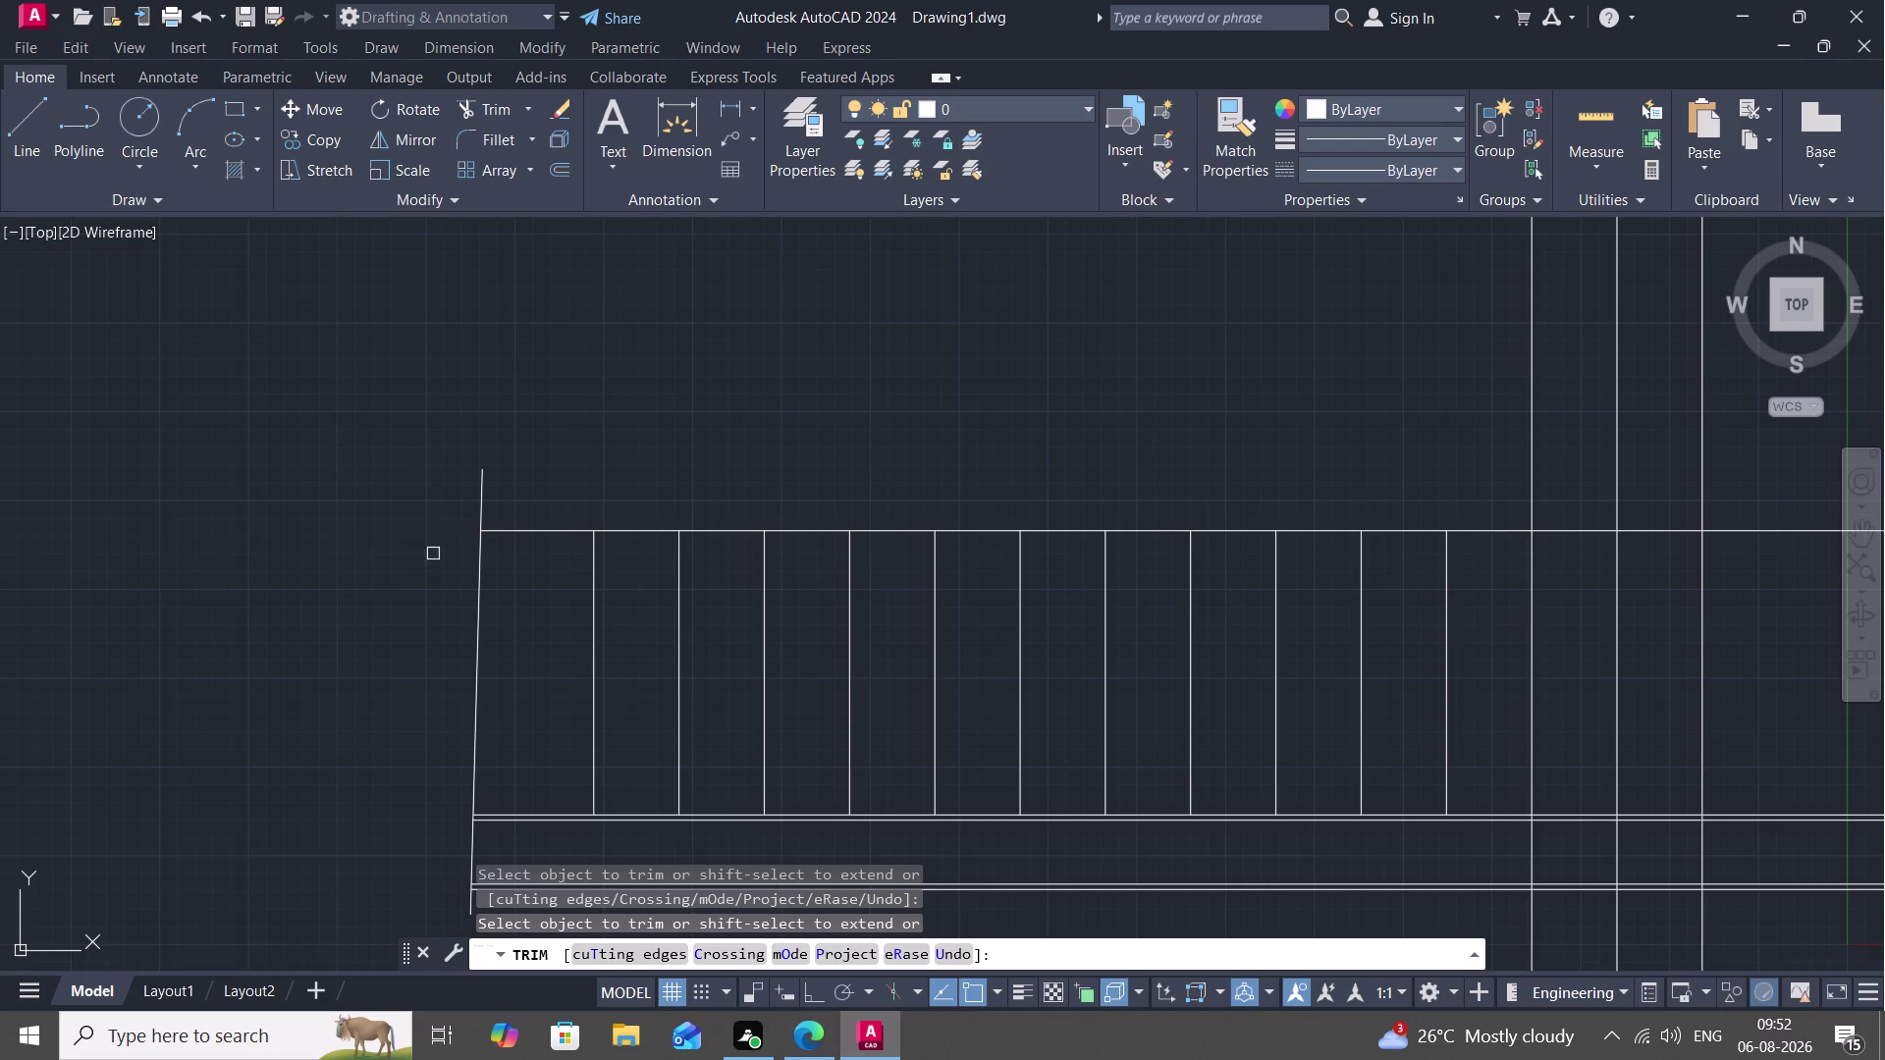
scroll(down, 3)
middle_drag(609, 510, 558, 643)
scroll(down, 3)
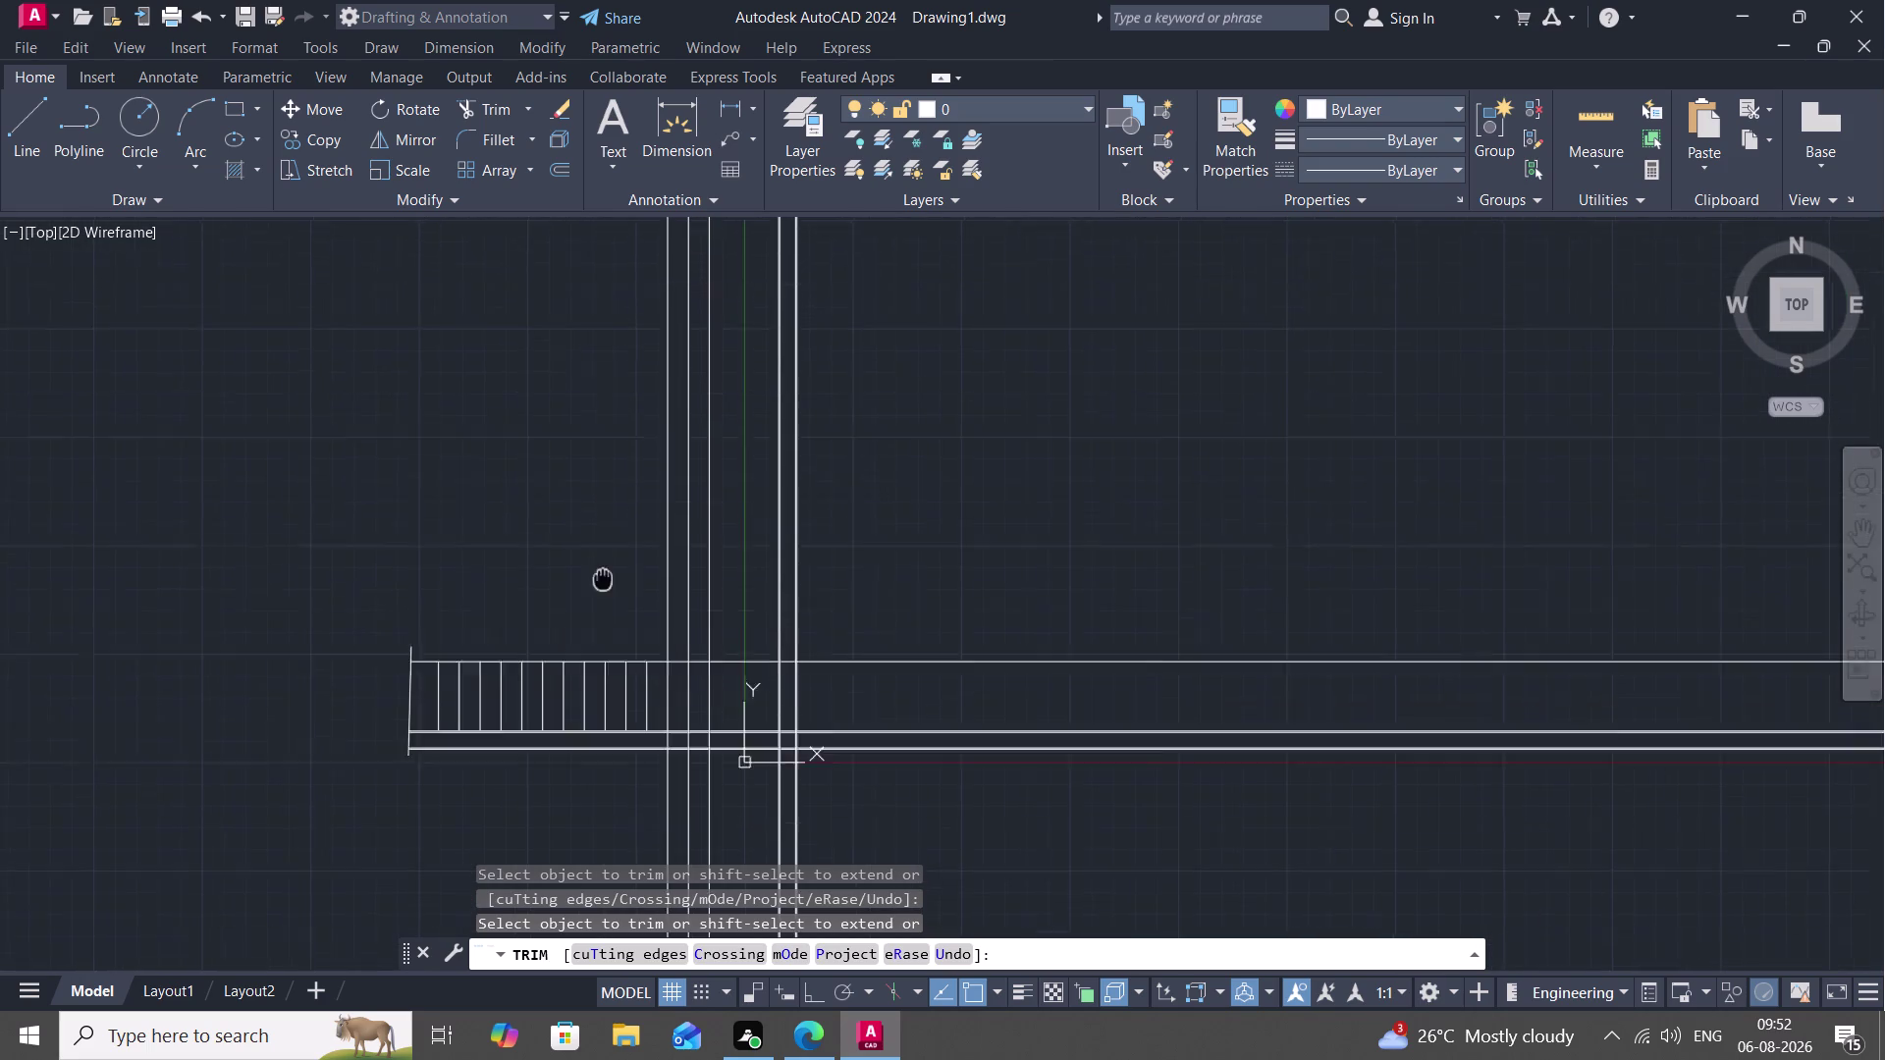
middle_drag(557, 643, 473, 777)
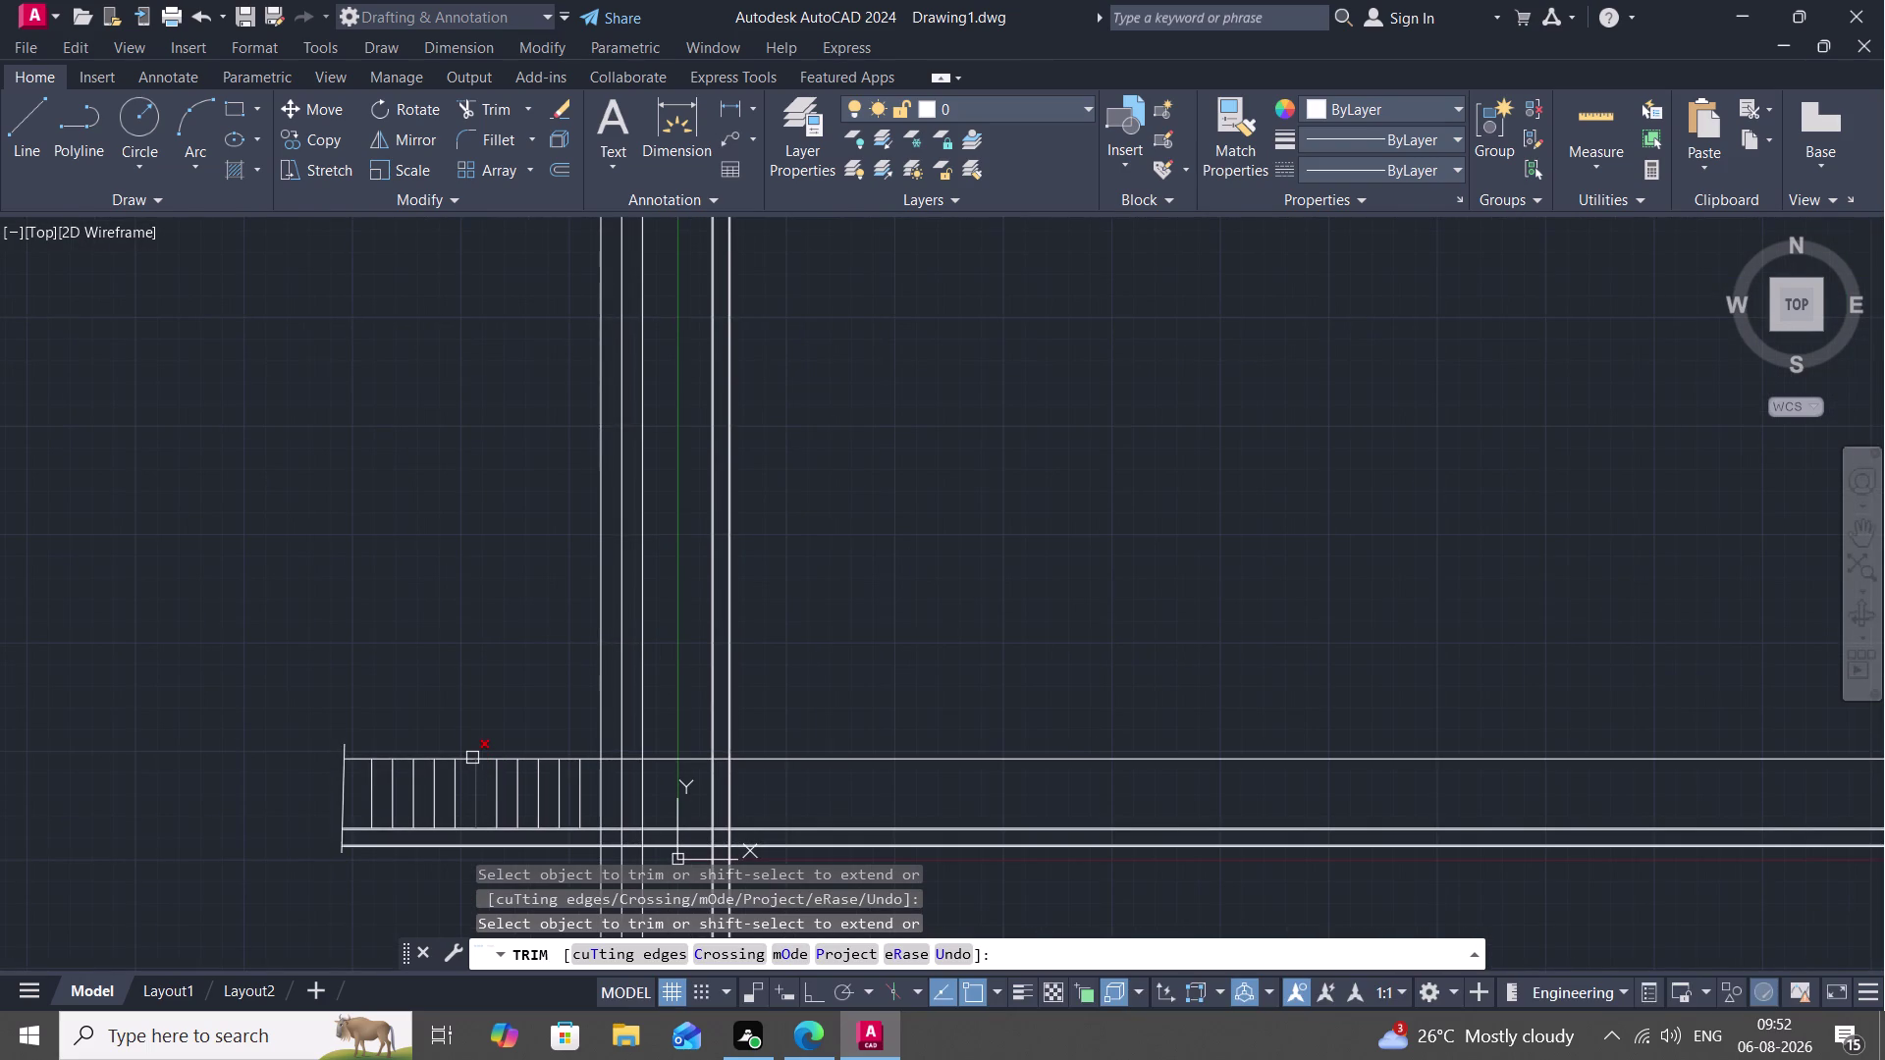
key(Escape)
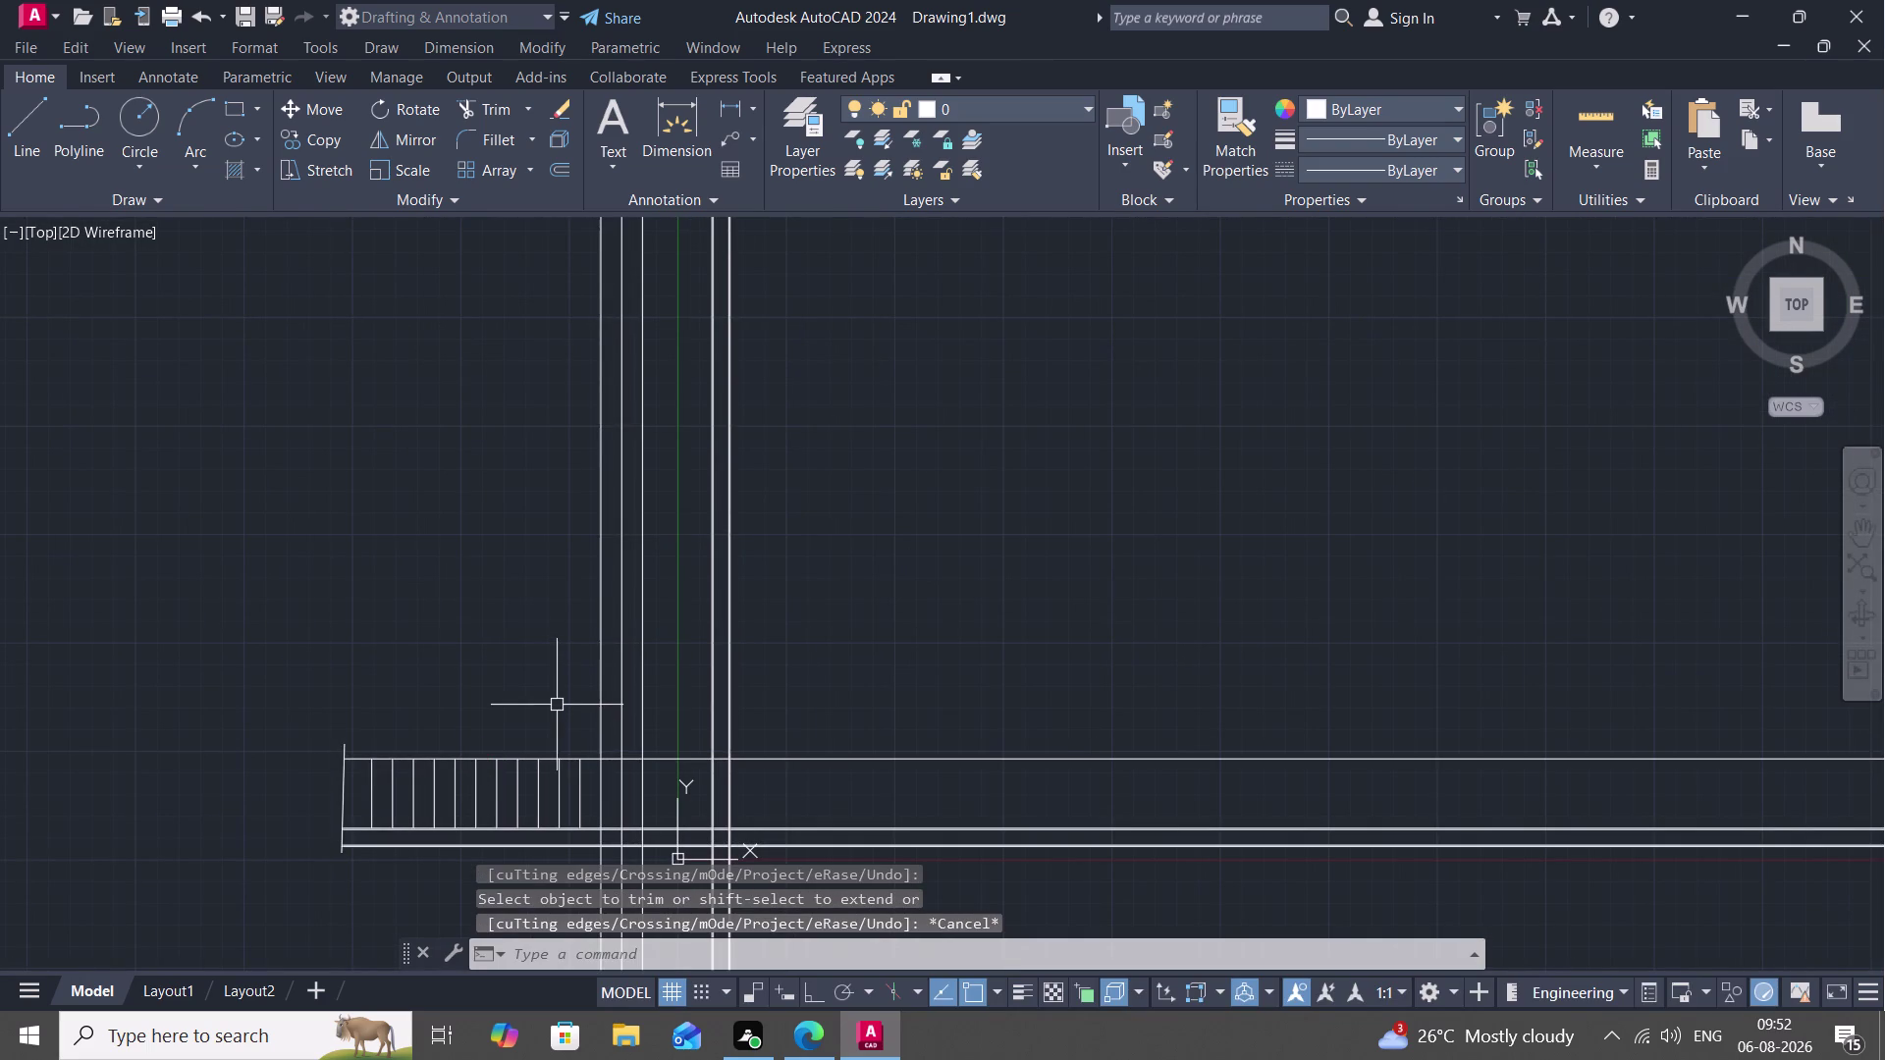
Offset the top horizontal edge upward four times, keeping the previous spacing.
key(o)
key(space)
key(space)
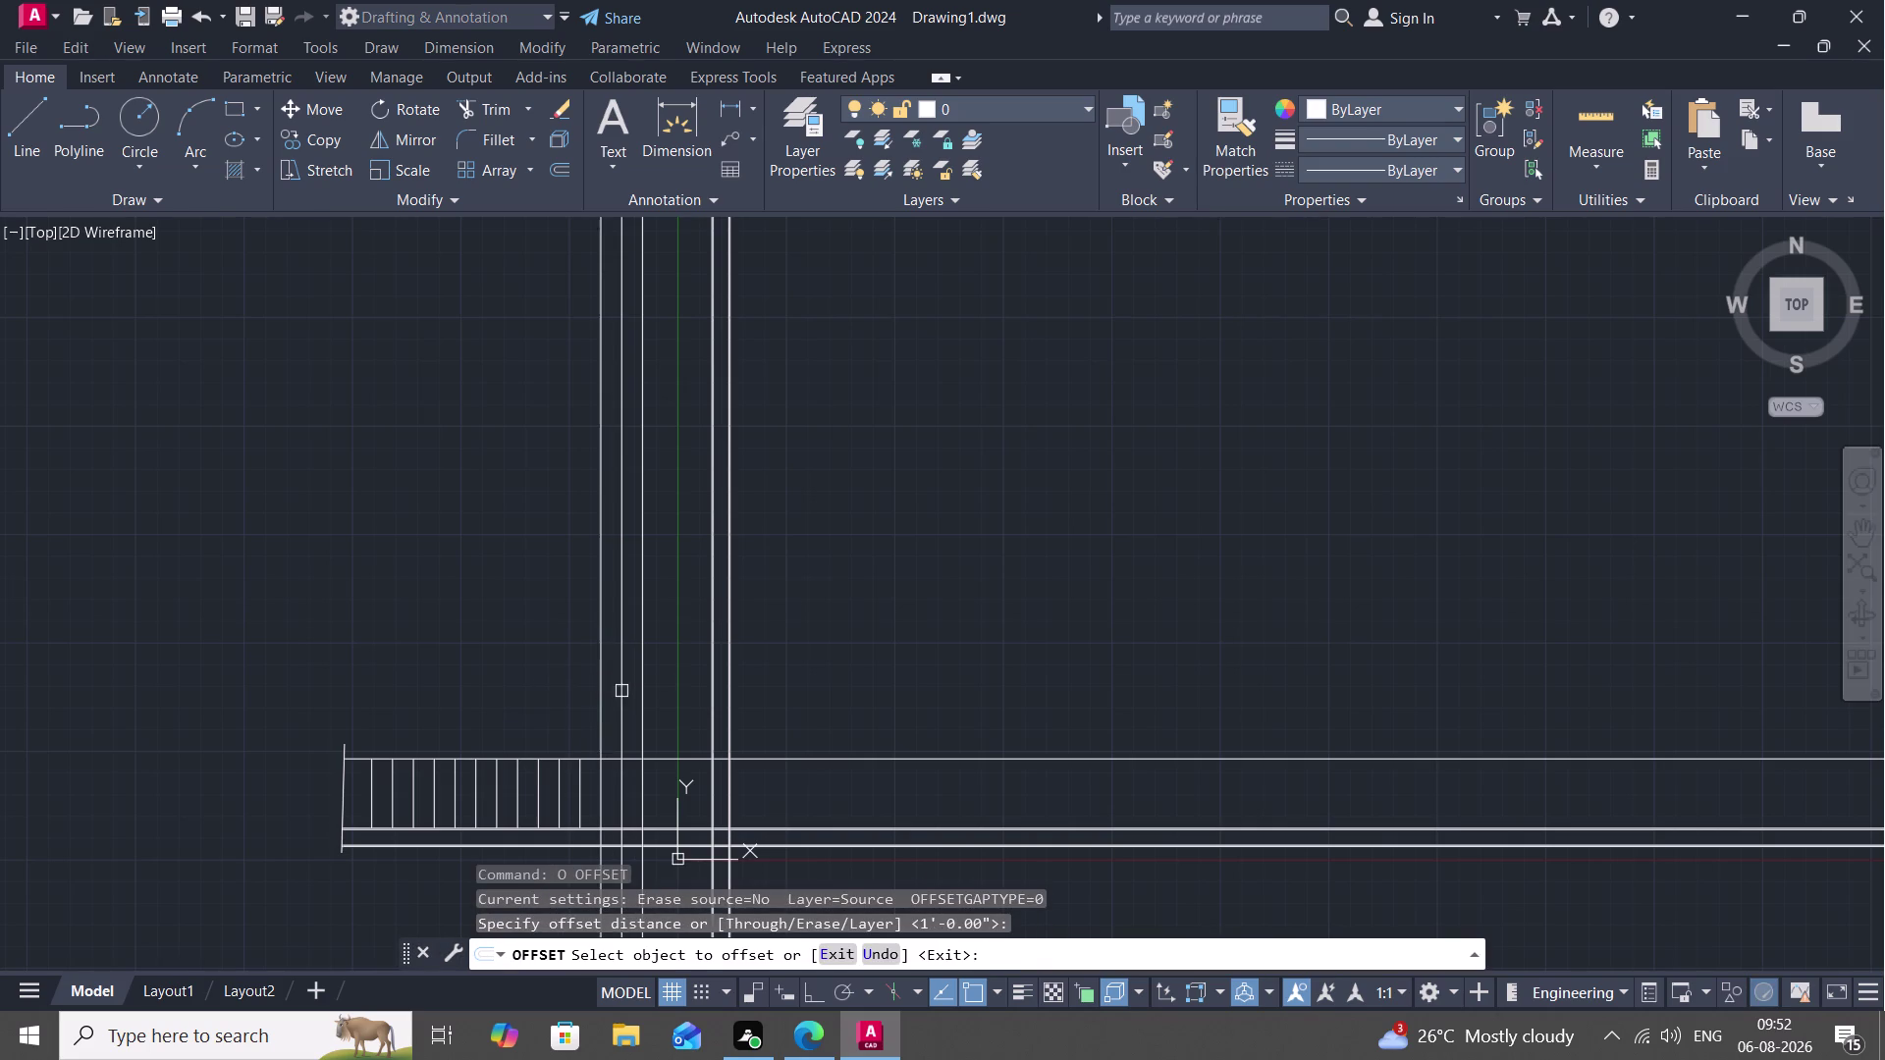
middle_drag(624, 692, 729, 462)
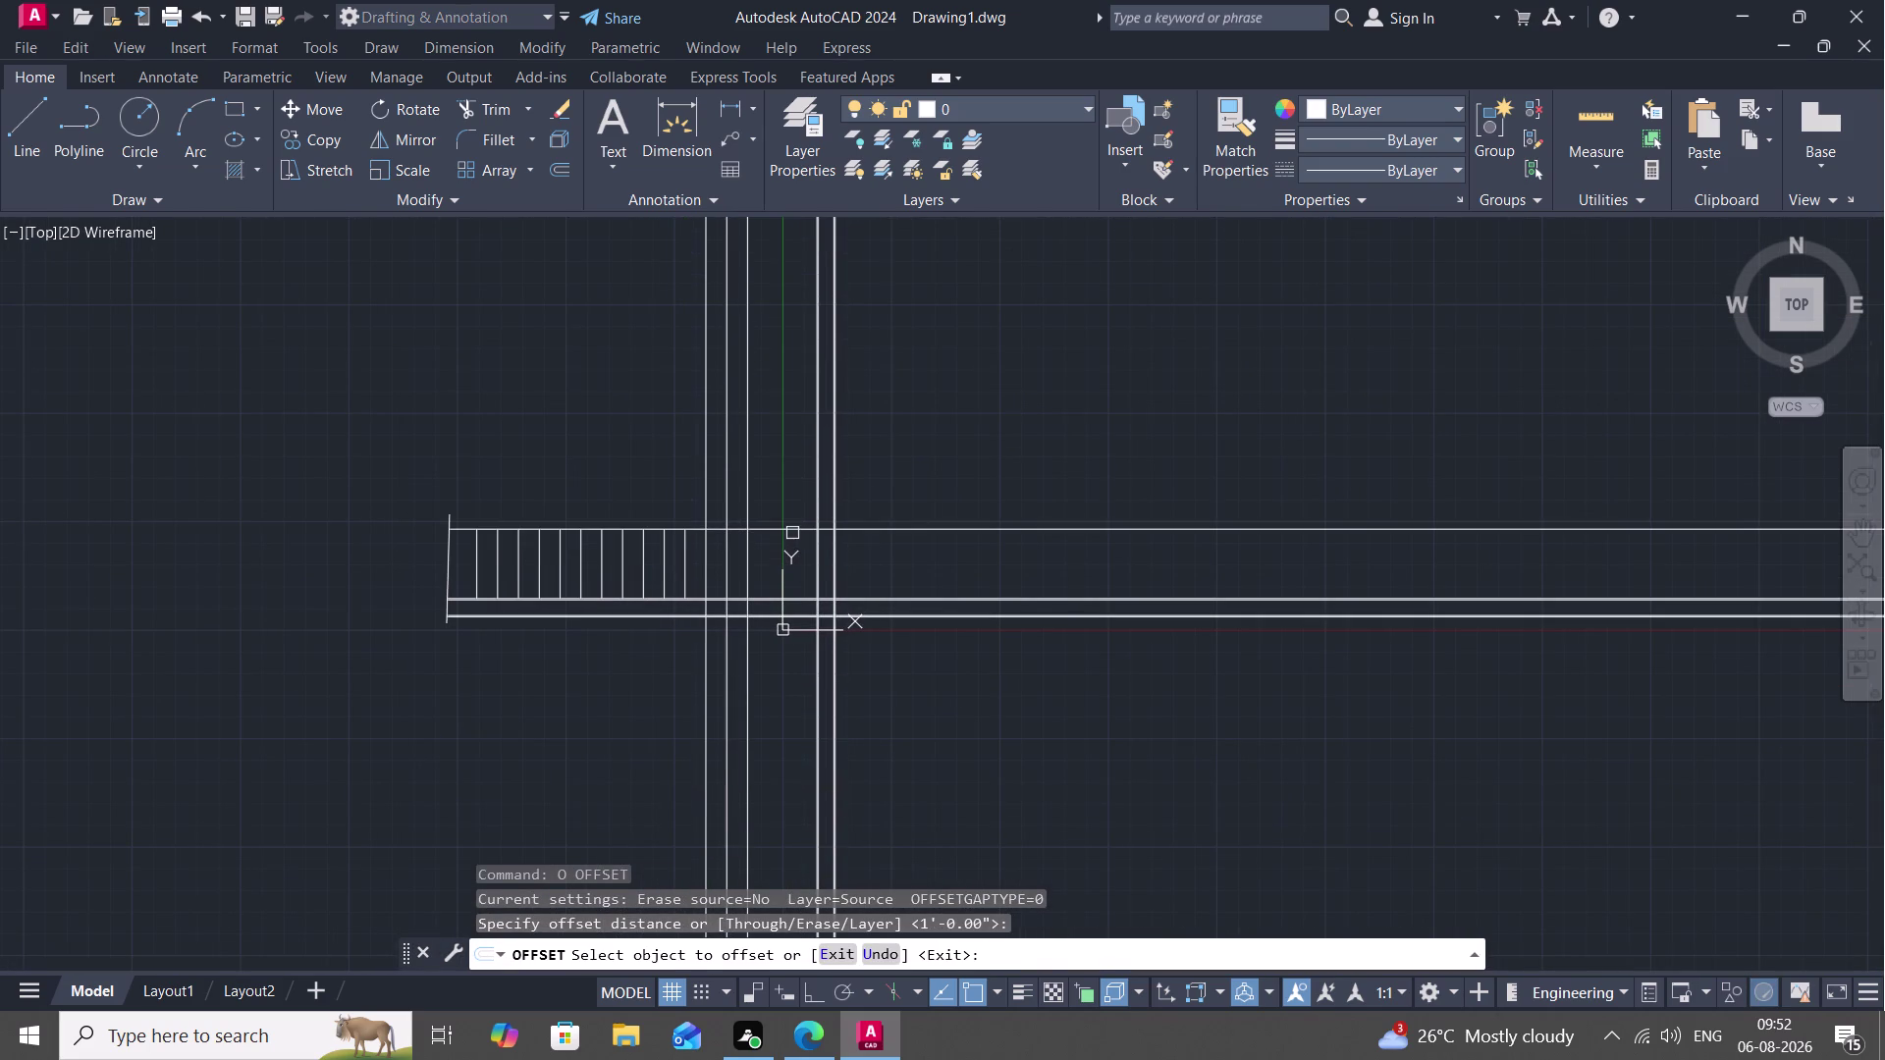
click(792, 532)
click(786, 499)
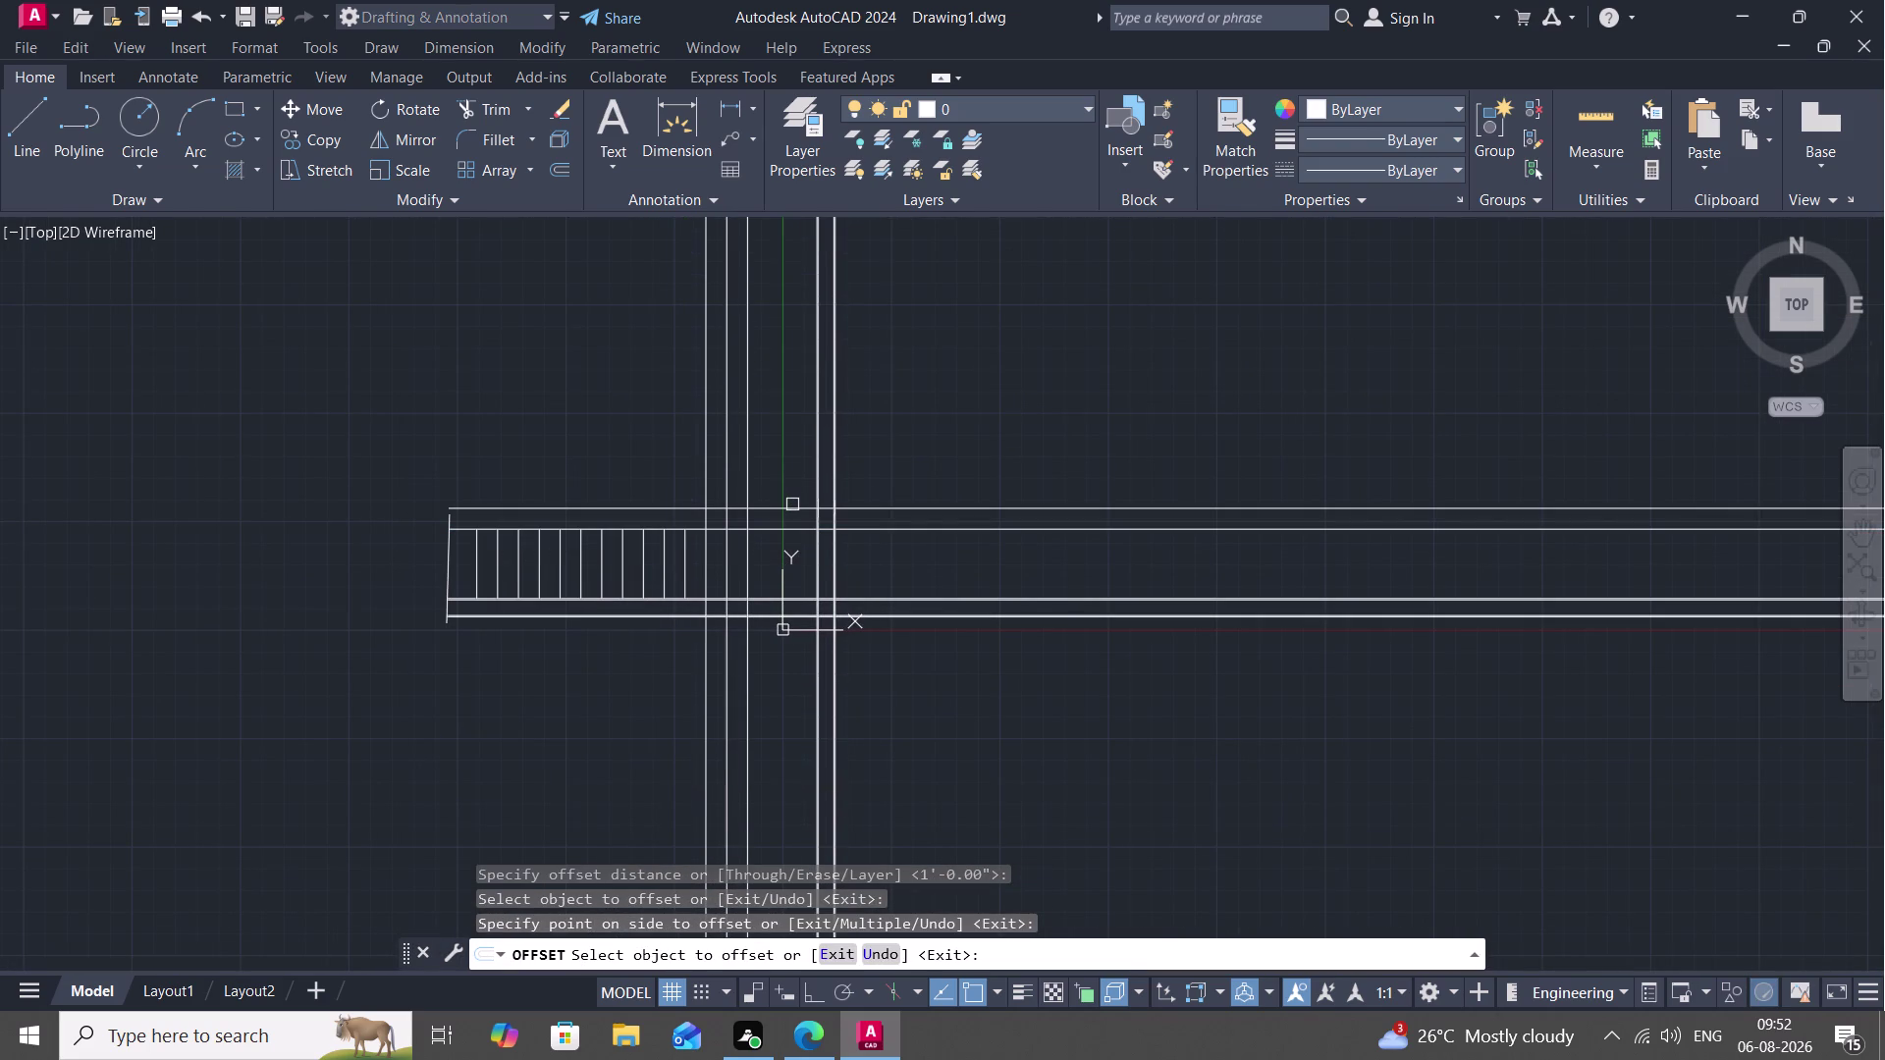
click(793, 507)
click(799, 483)
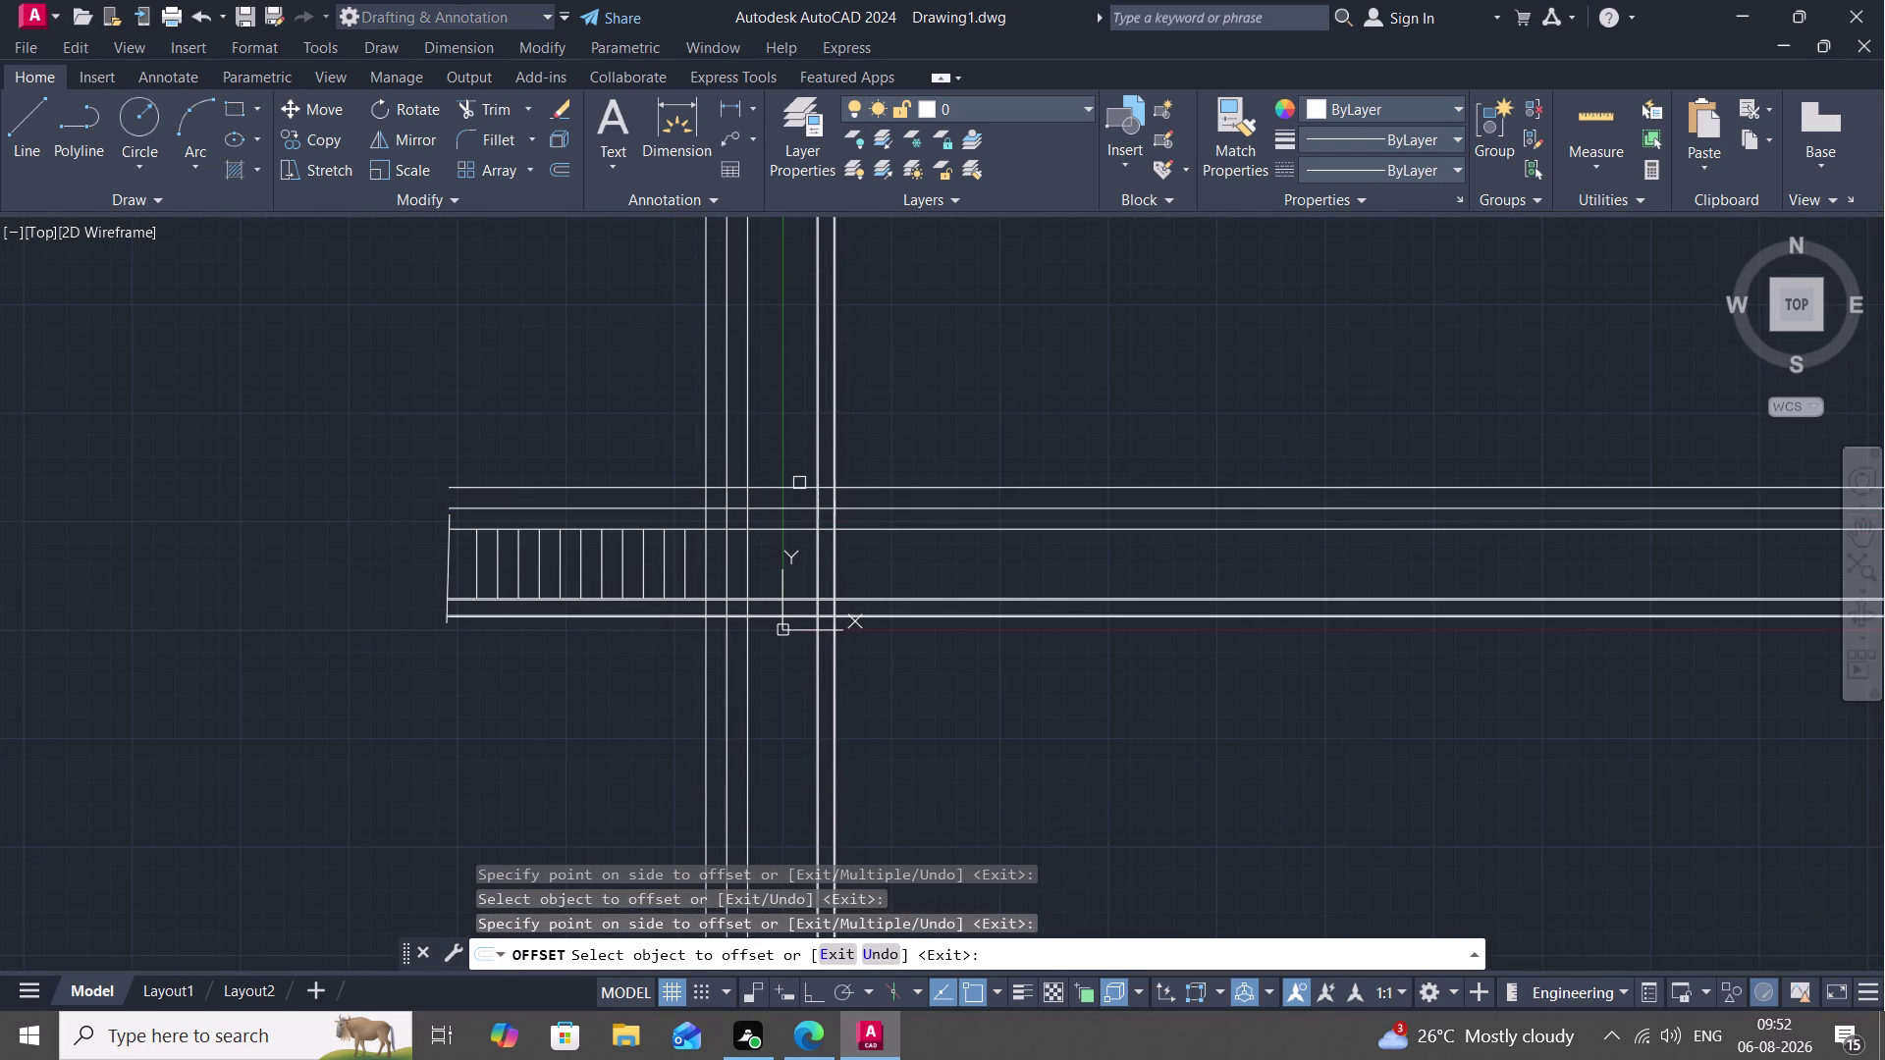
click(799, 489)
click(796, 458)
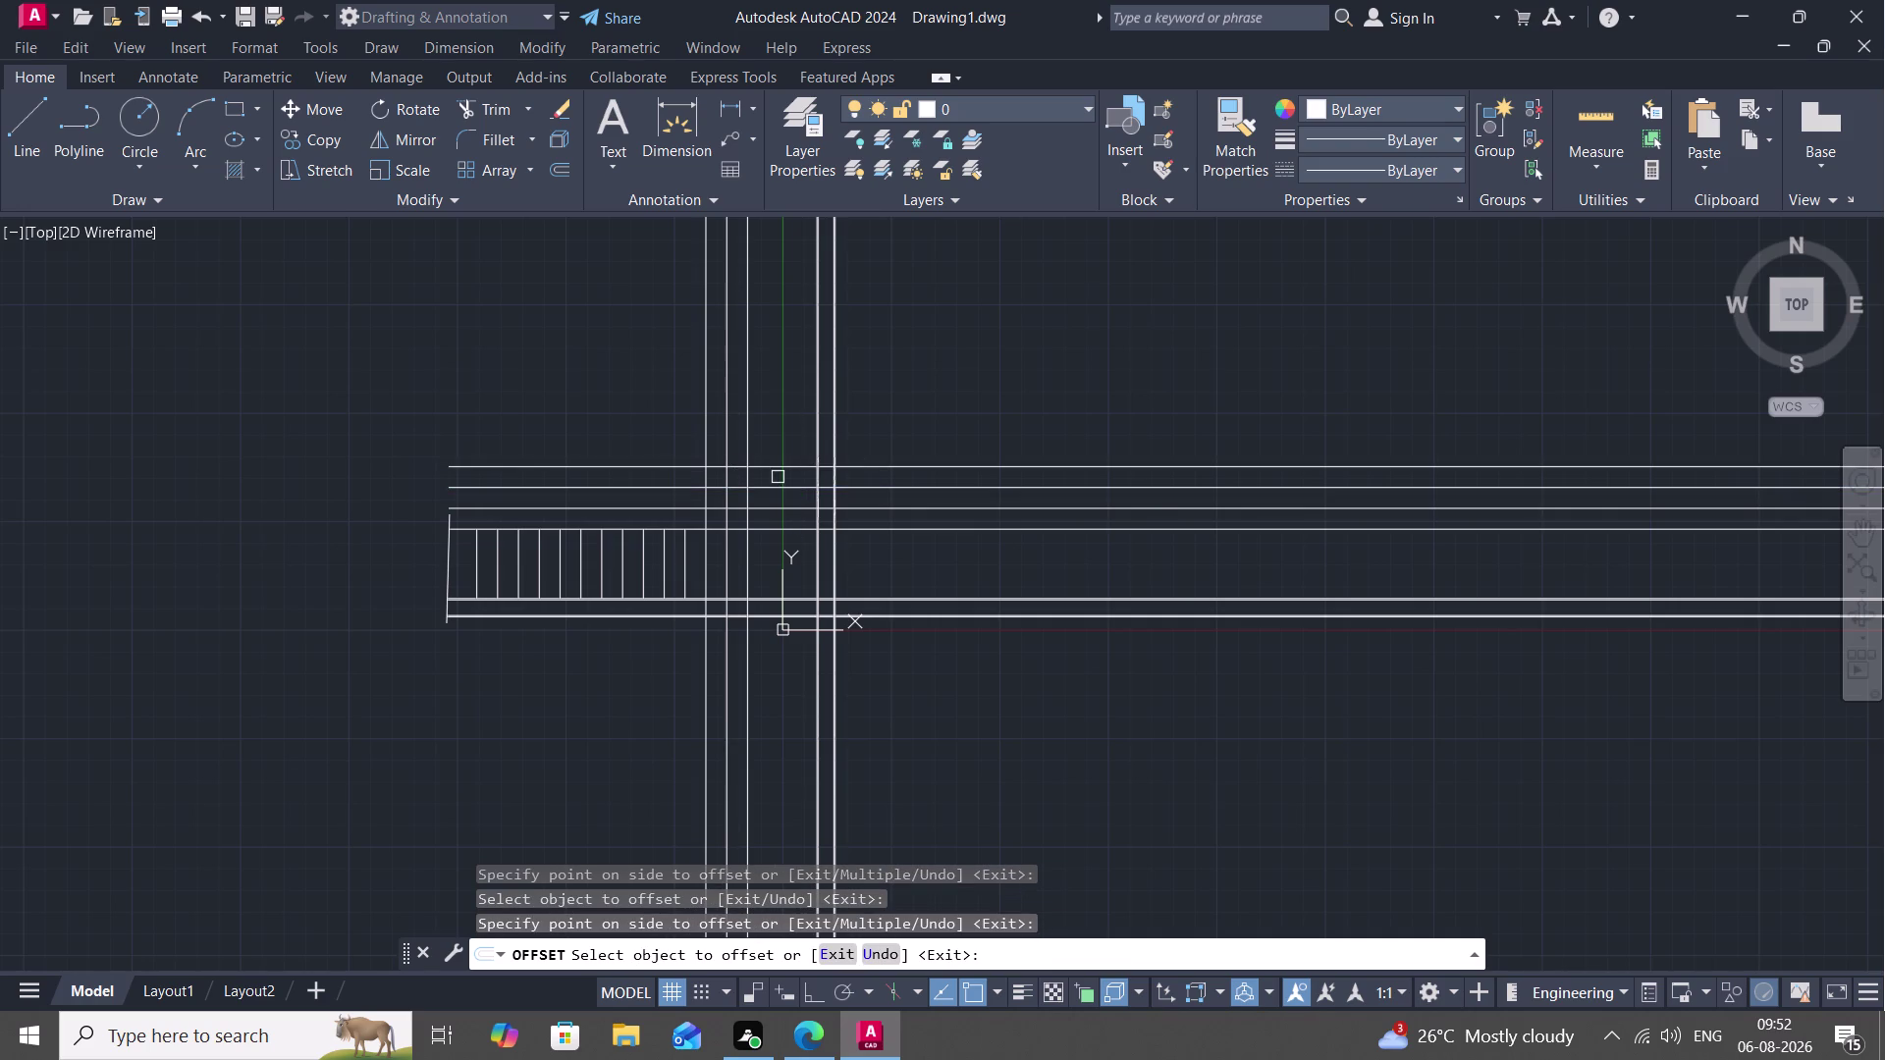
click(791, 466)
click(792, 419)
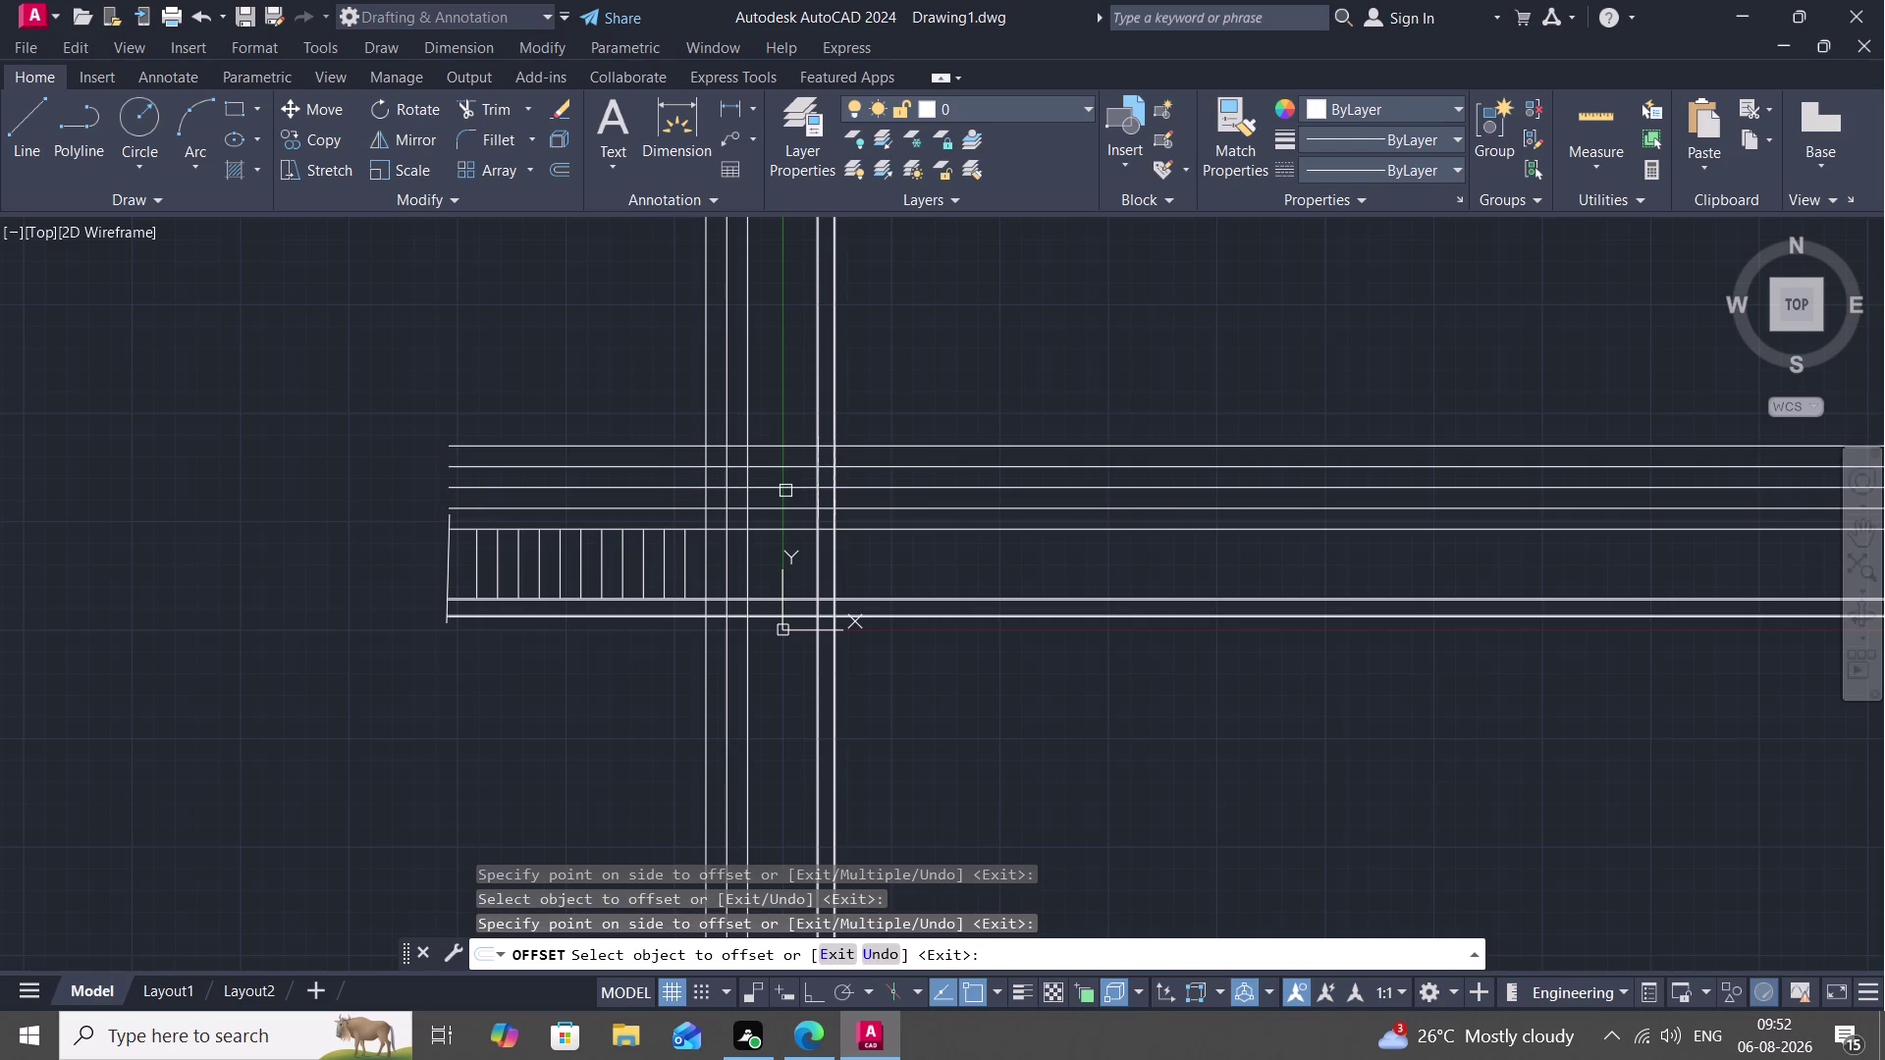
key(Escape)
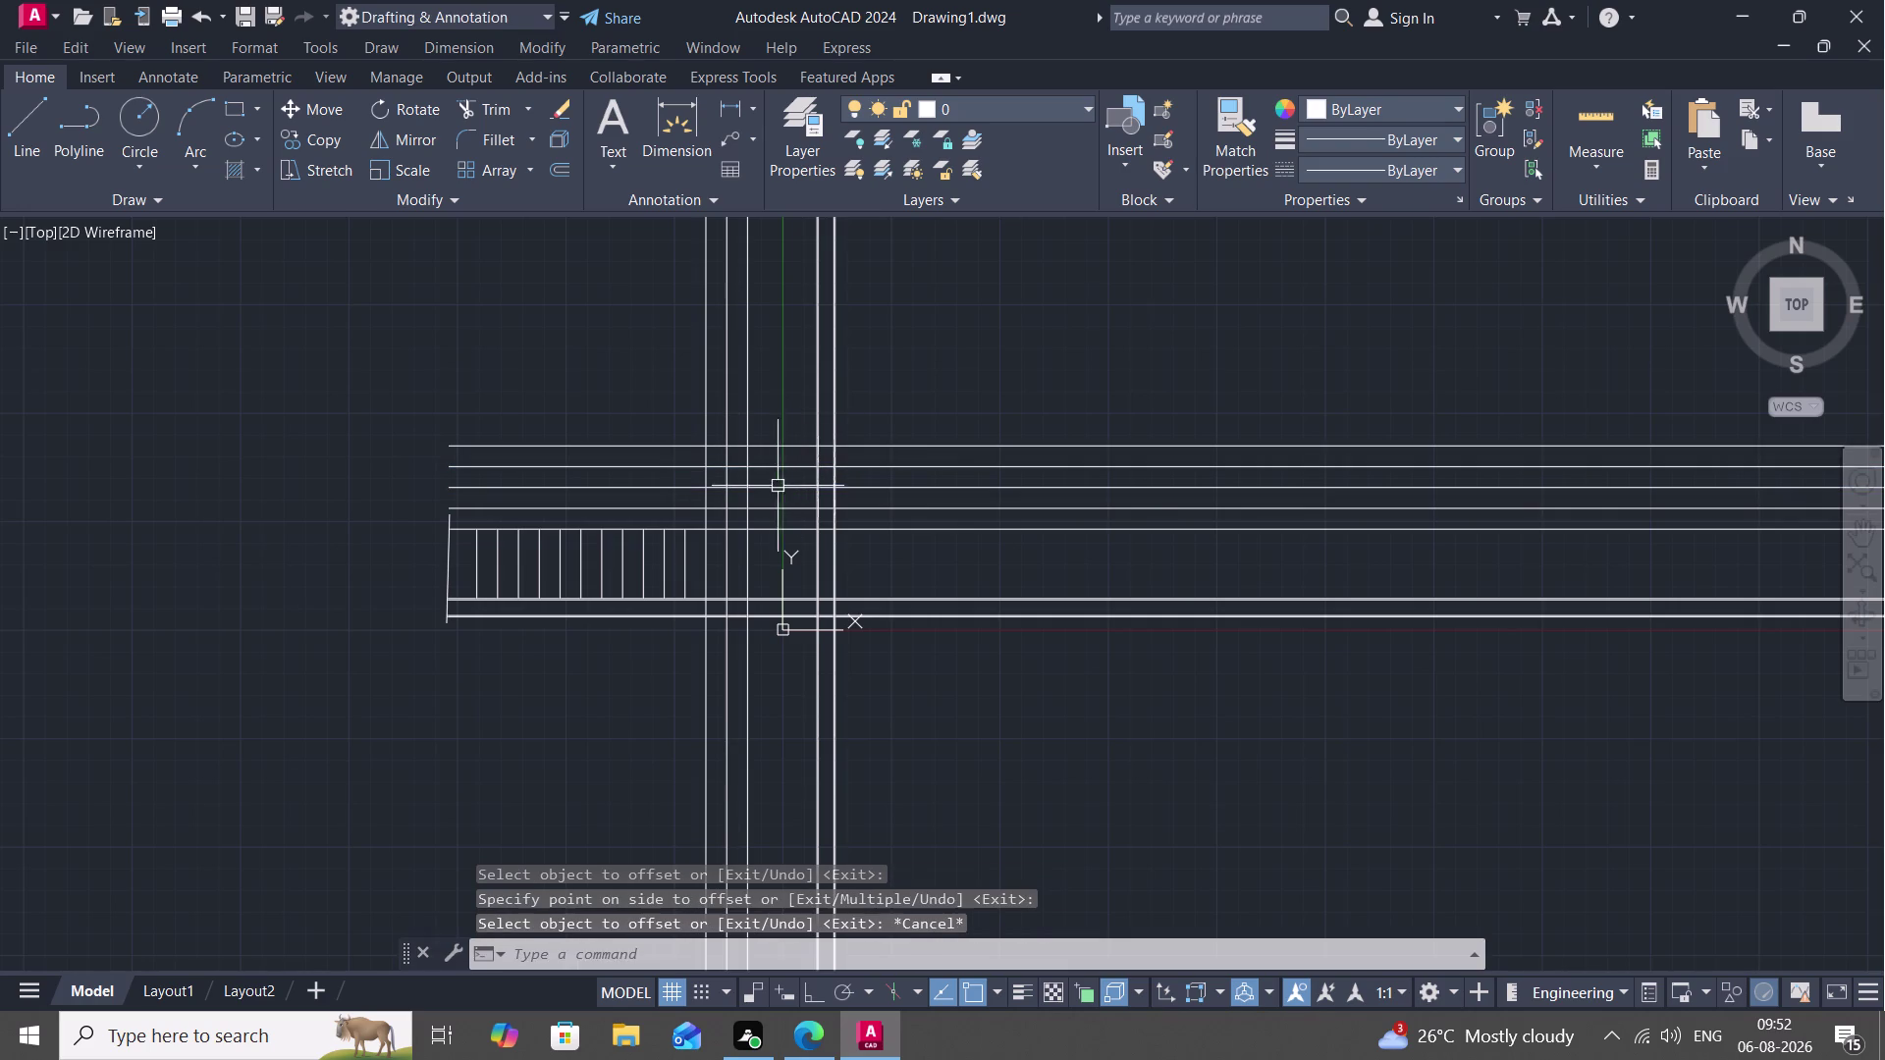
Fence-trim the landing lines left of the wall and between the wall lines.
text(TR)
key(space)
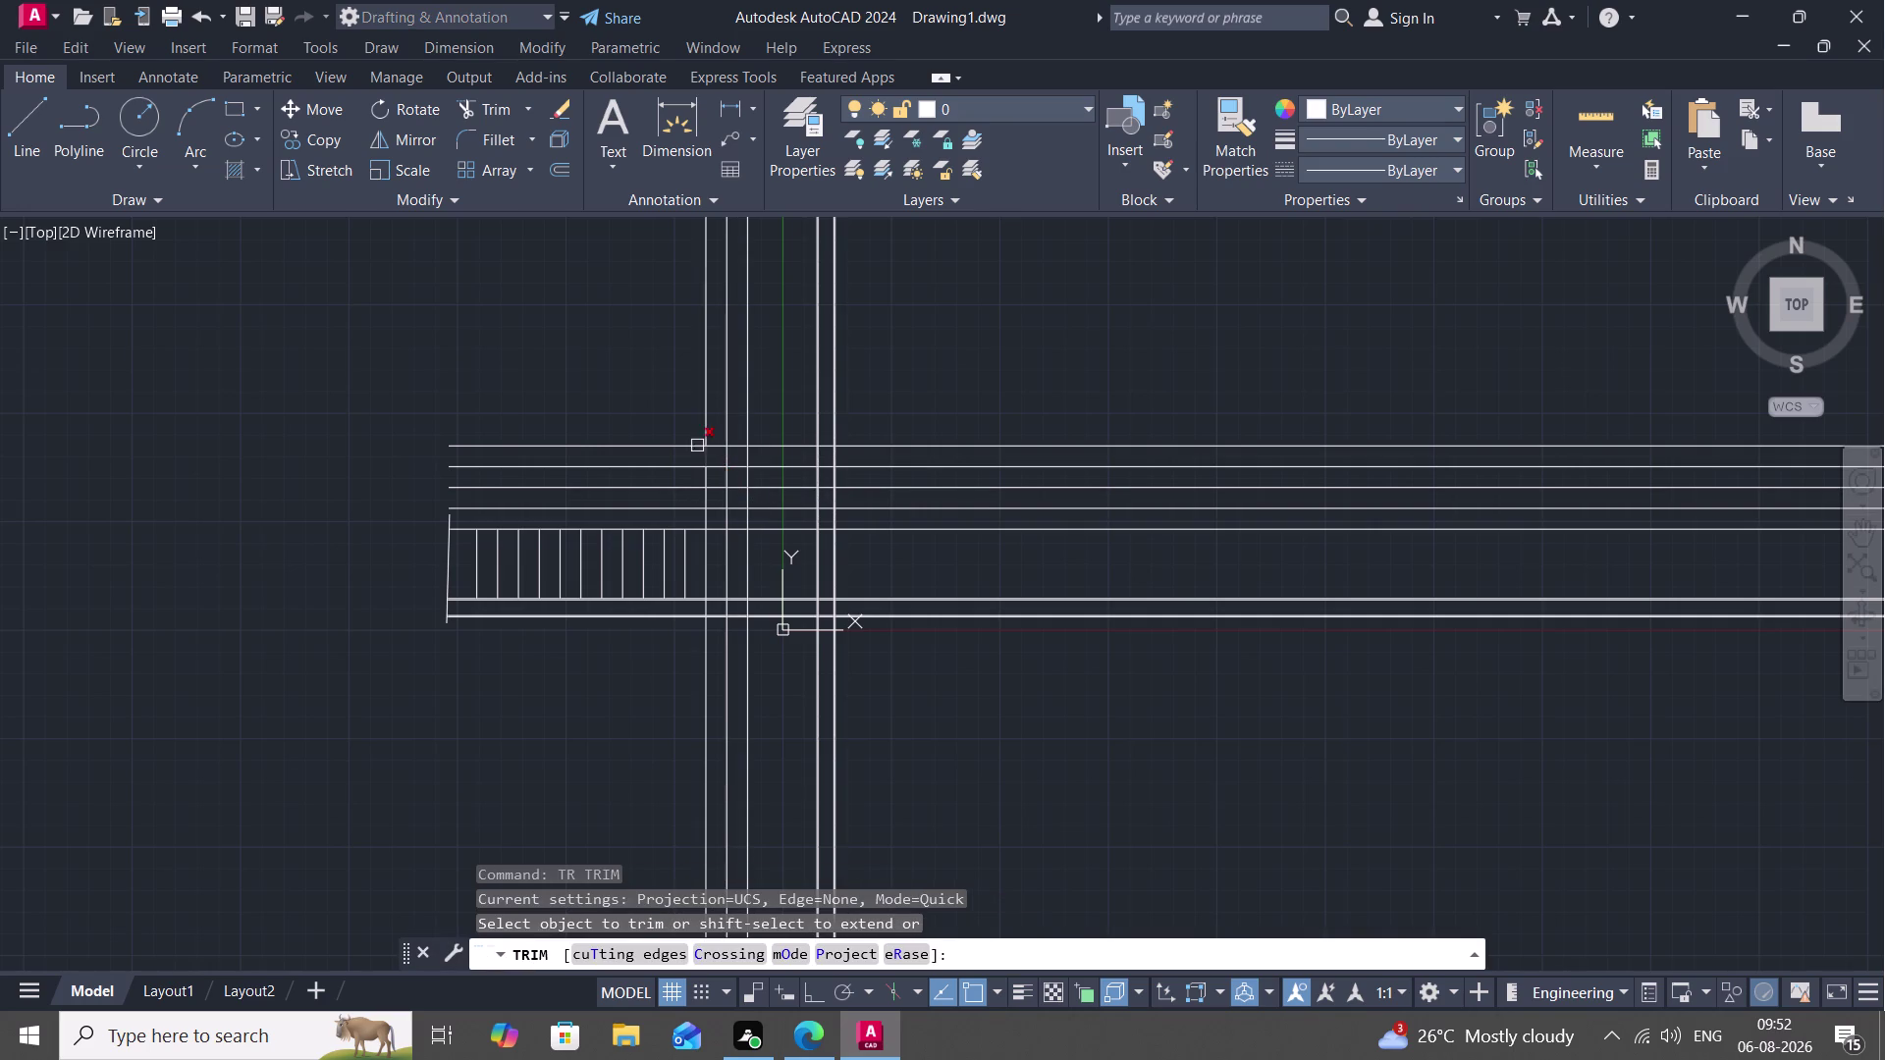
drag(694, 444, 689, 501)
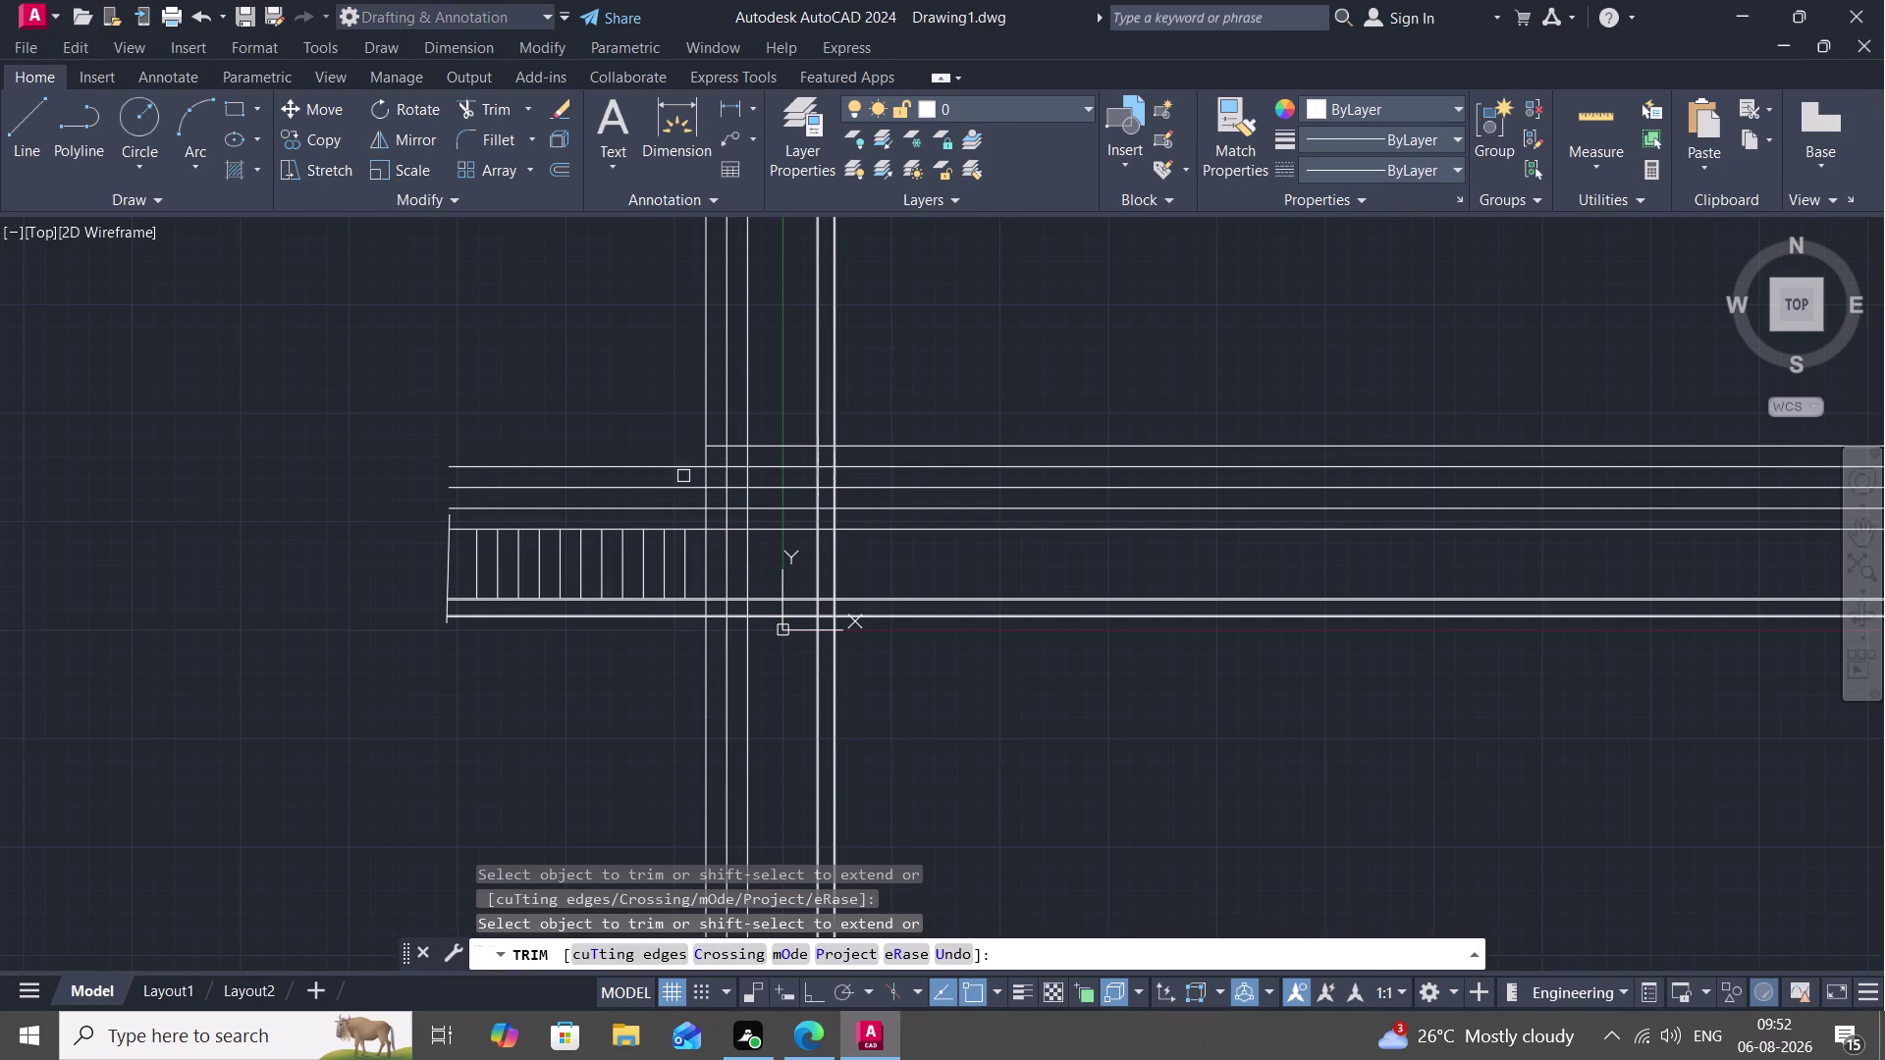
drag(566, 412, 628, 503)
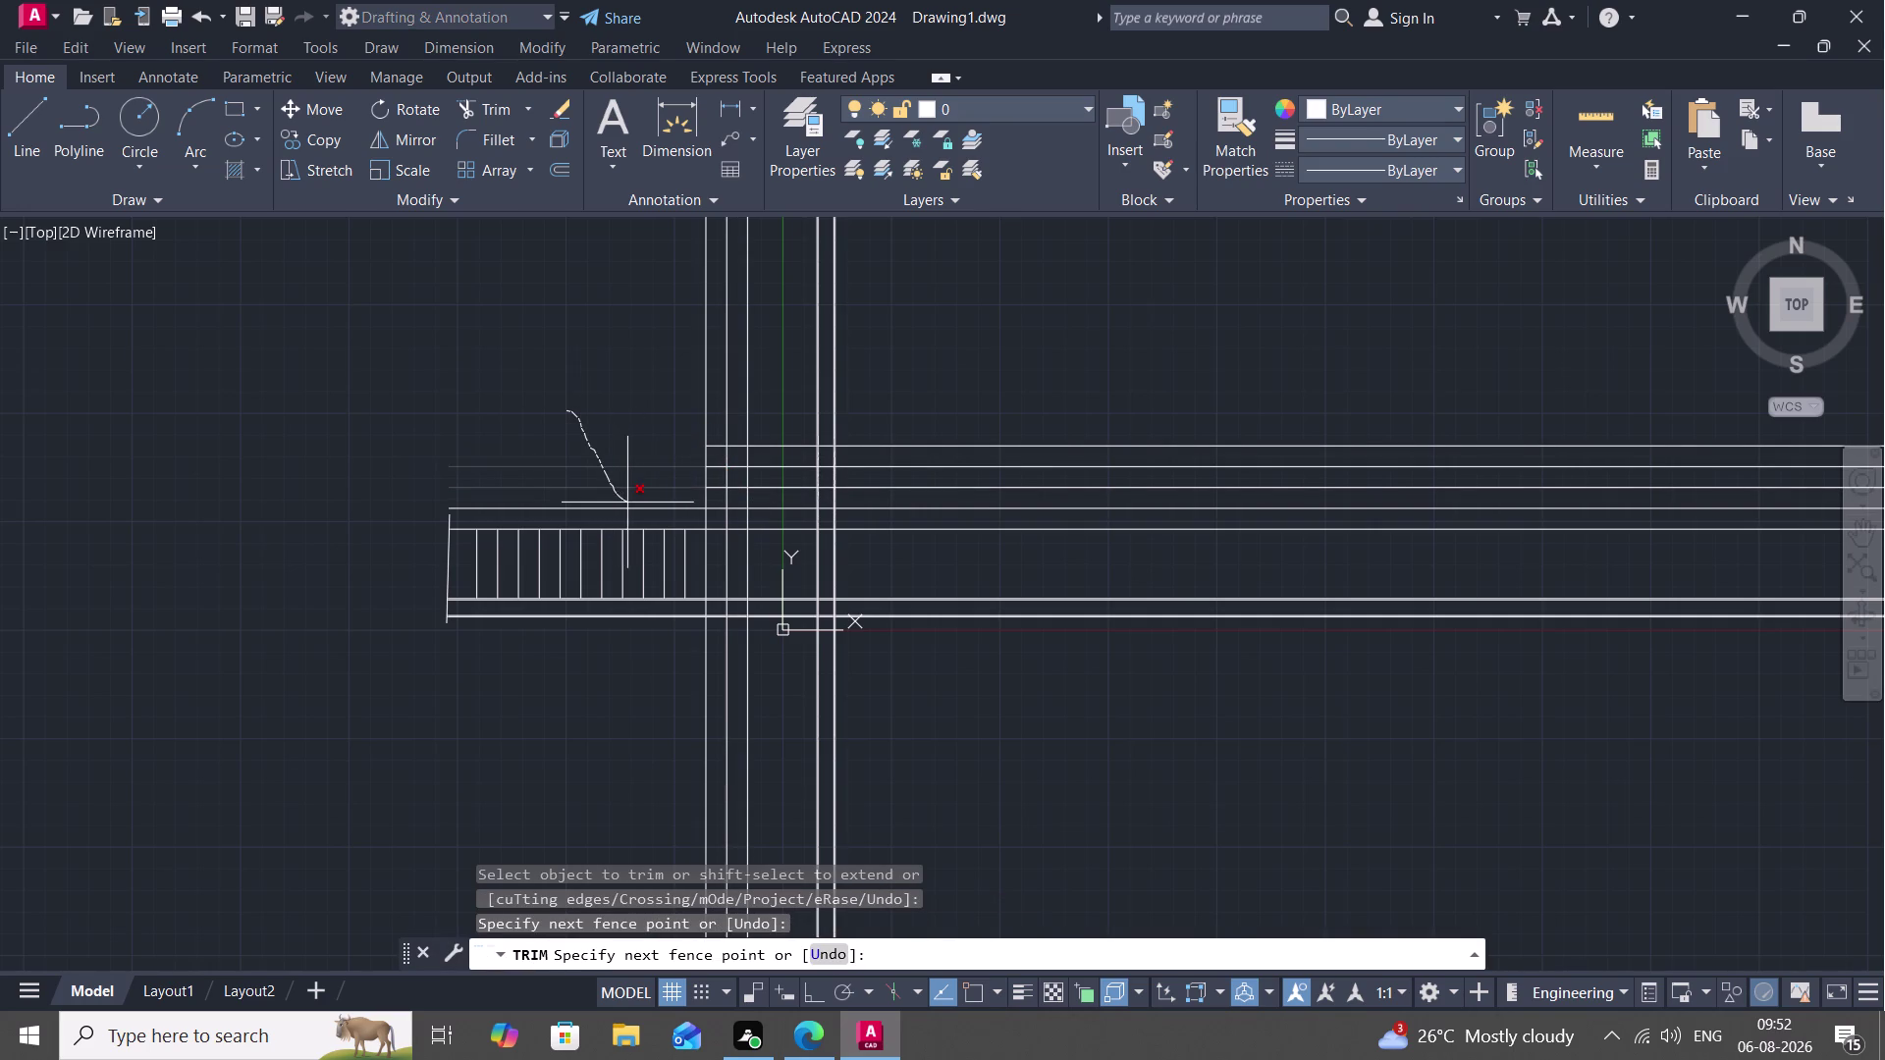
drag(628, 503, 632, 514)
drag(886, 424, 893, 518)
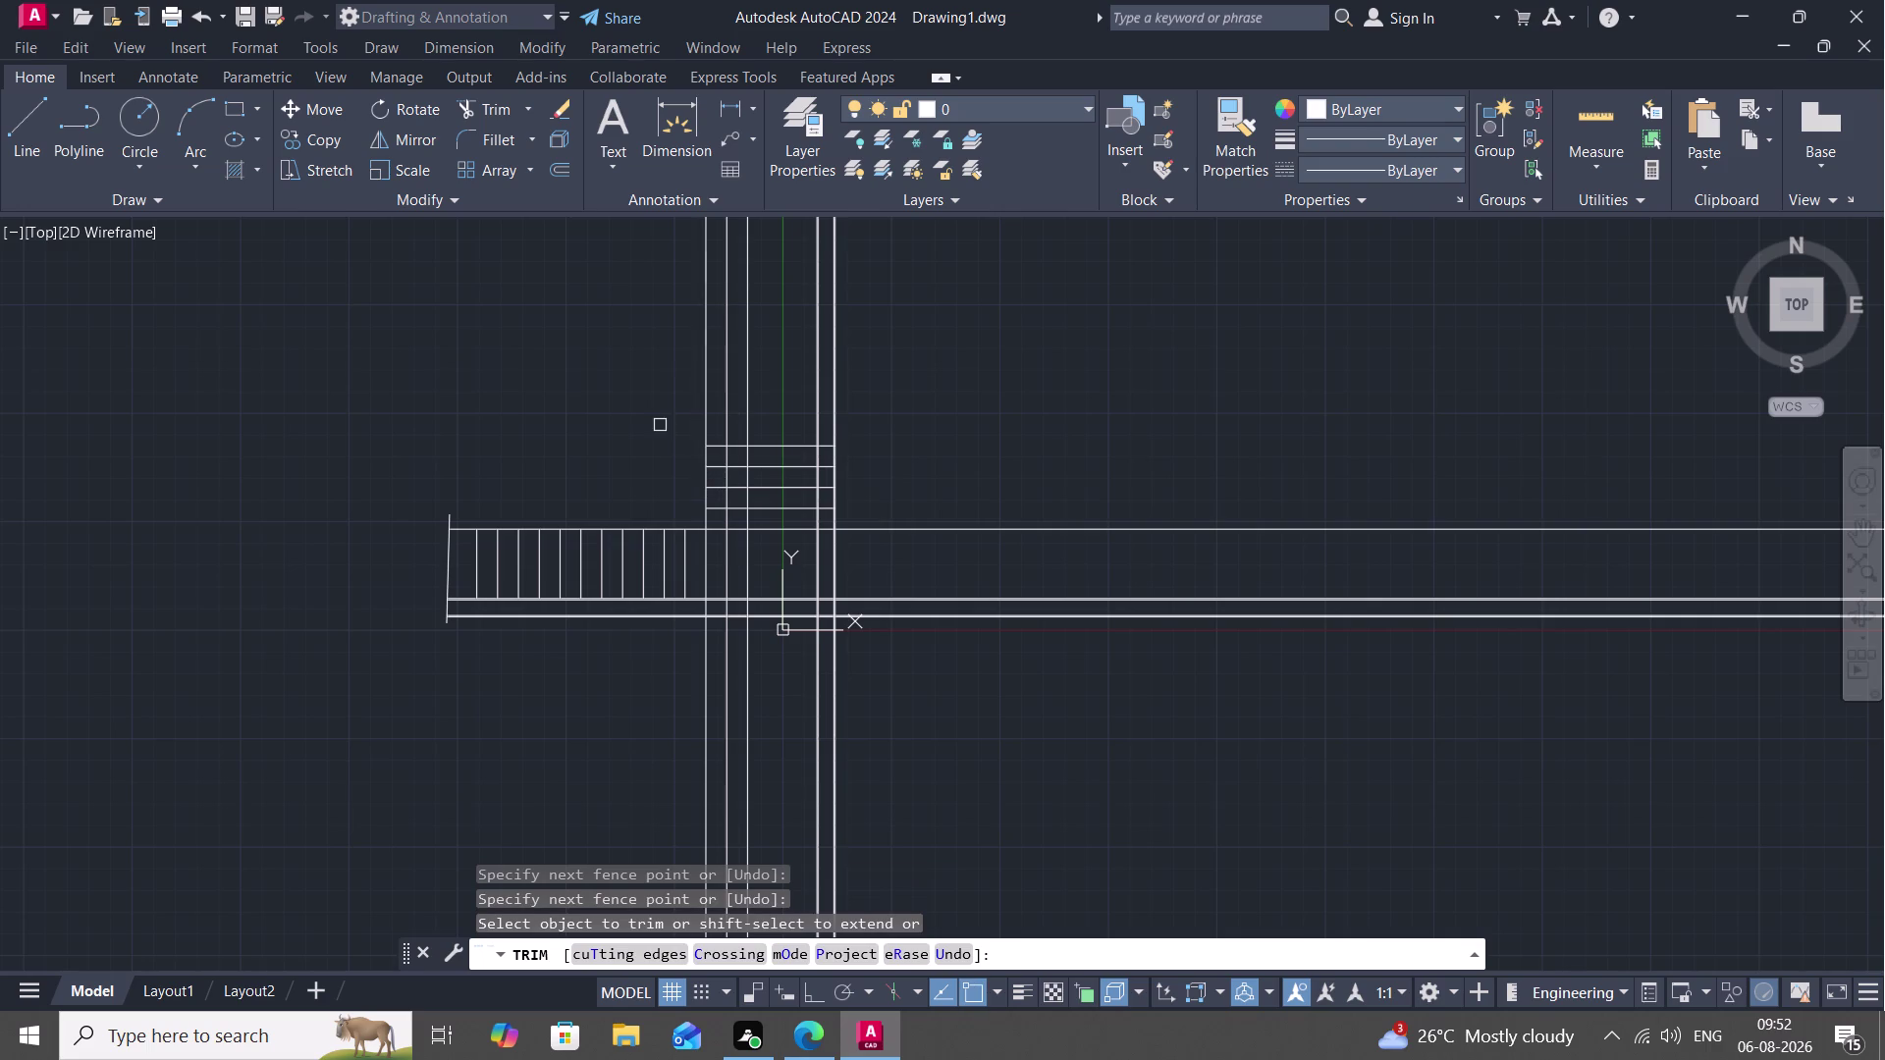
drag(662, 414, 752, 462)
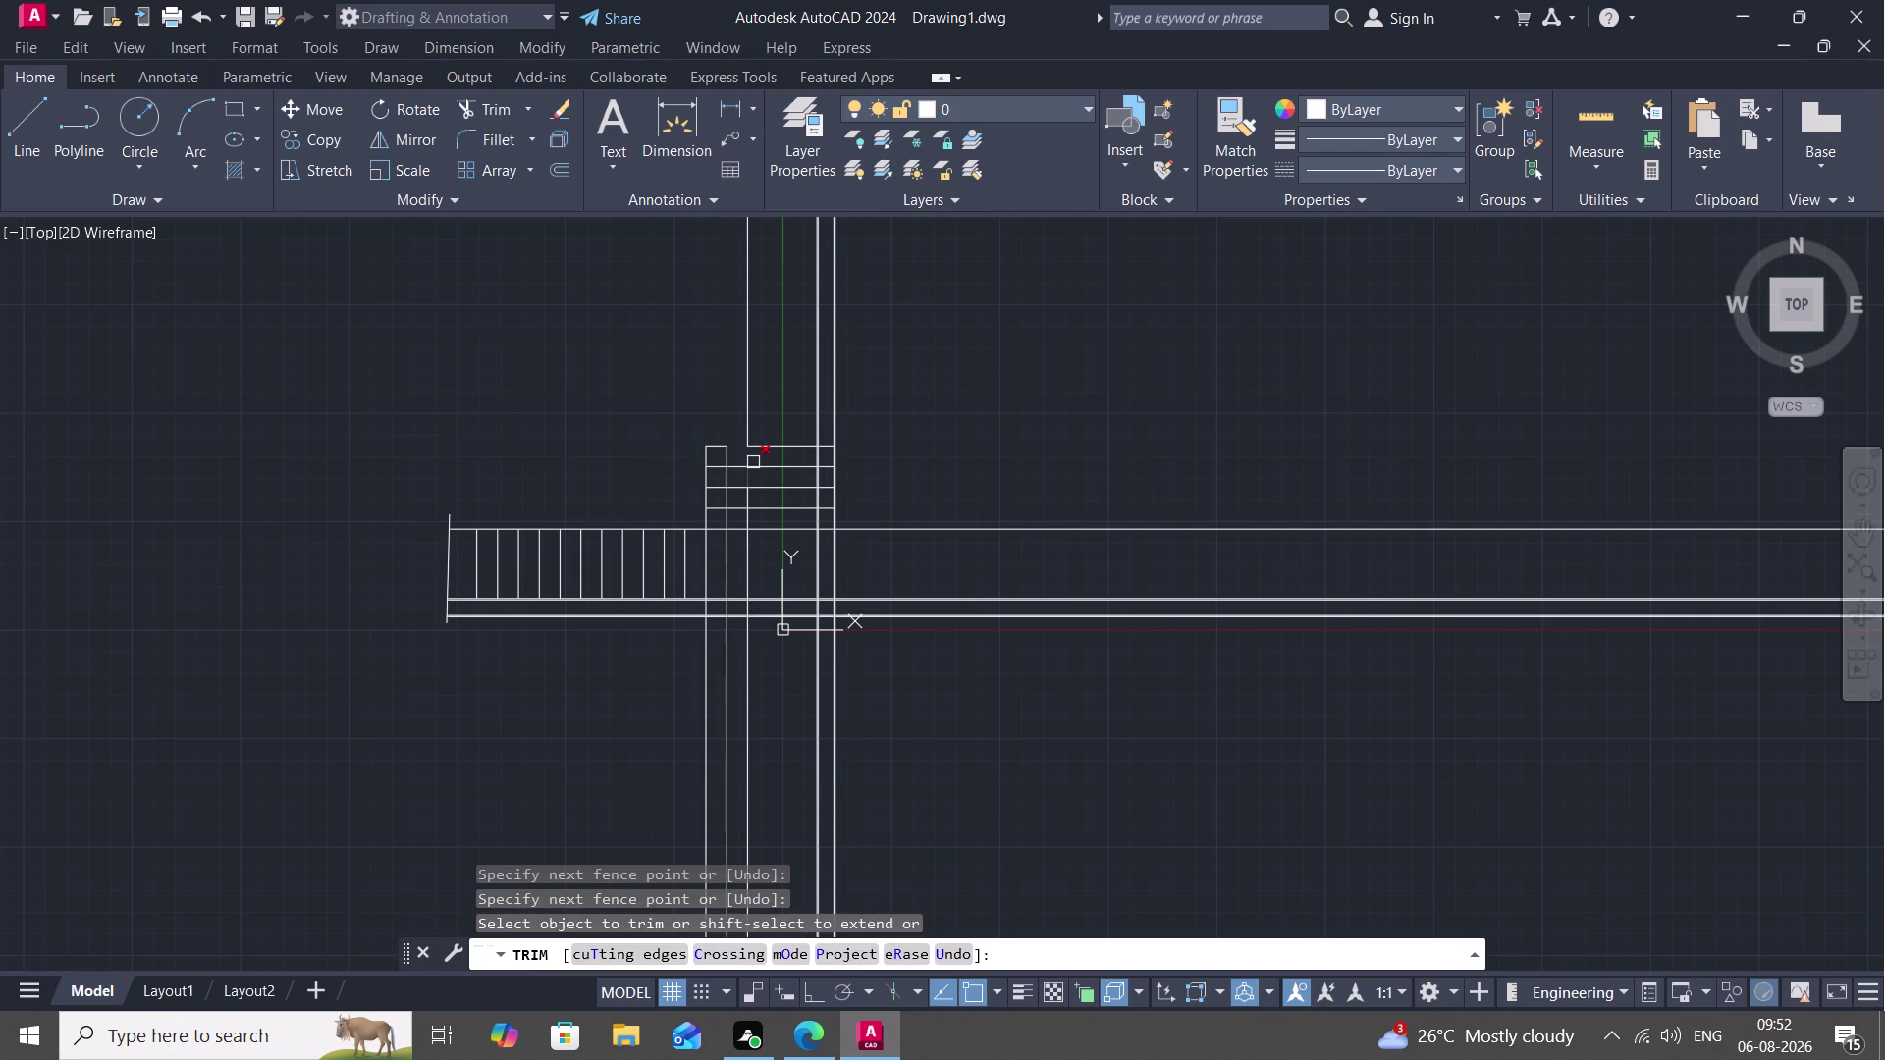
drag(693, 428, 729, 484)
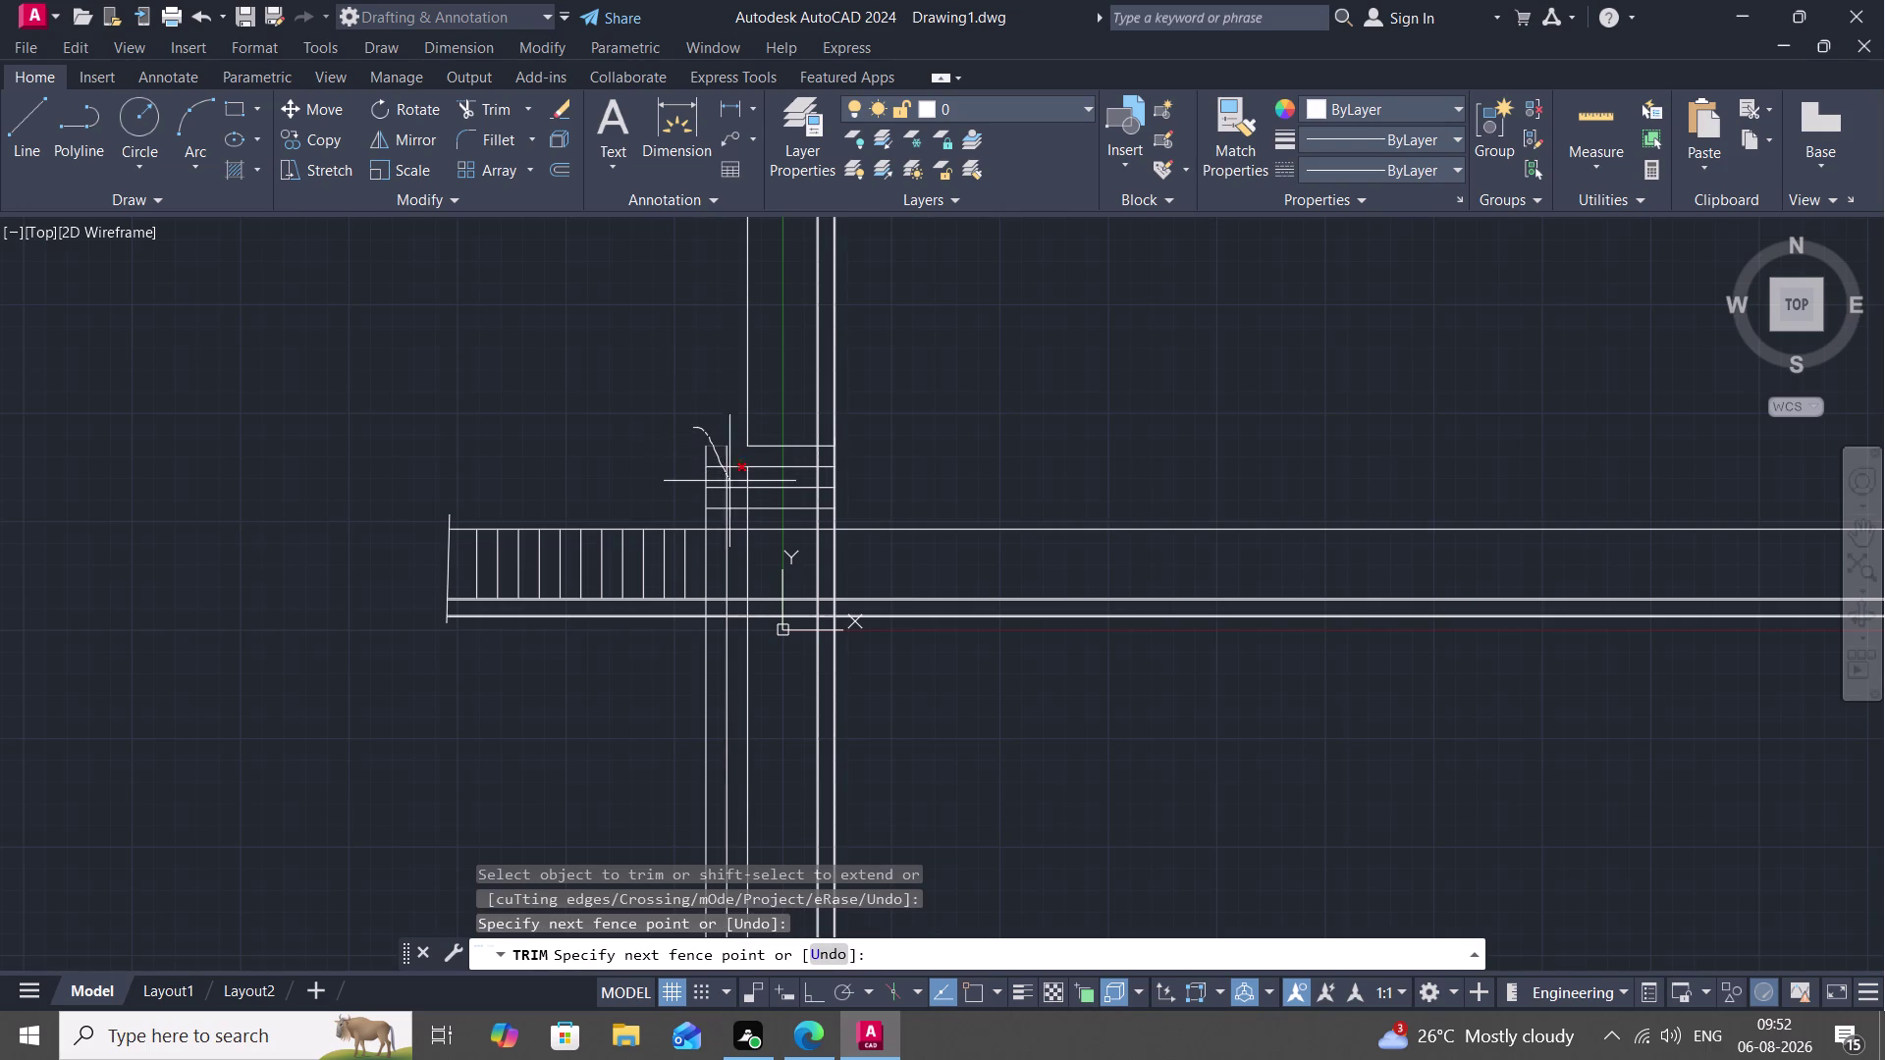
drag(730, 484, 738, 515)
Trim the leftover short pieces and stubs inside the wall at the landing corner.
click(732, 517)
click(729, 514)
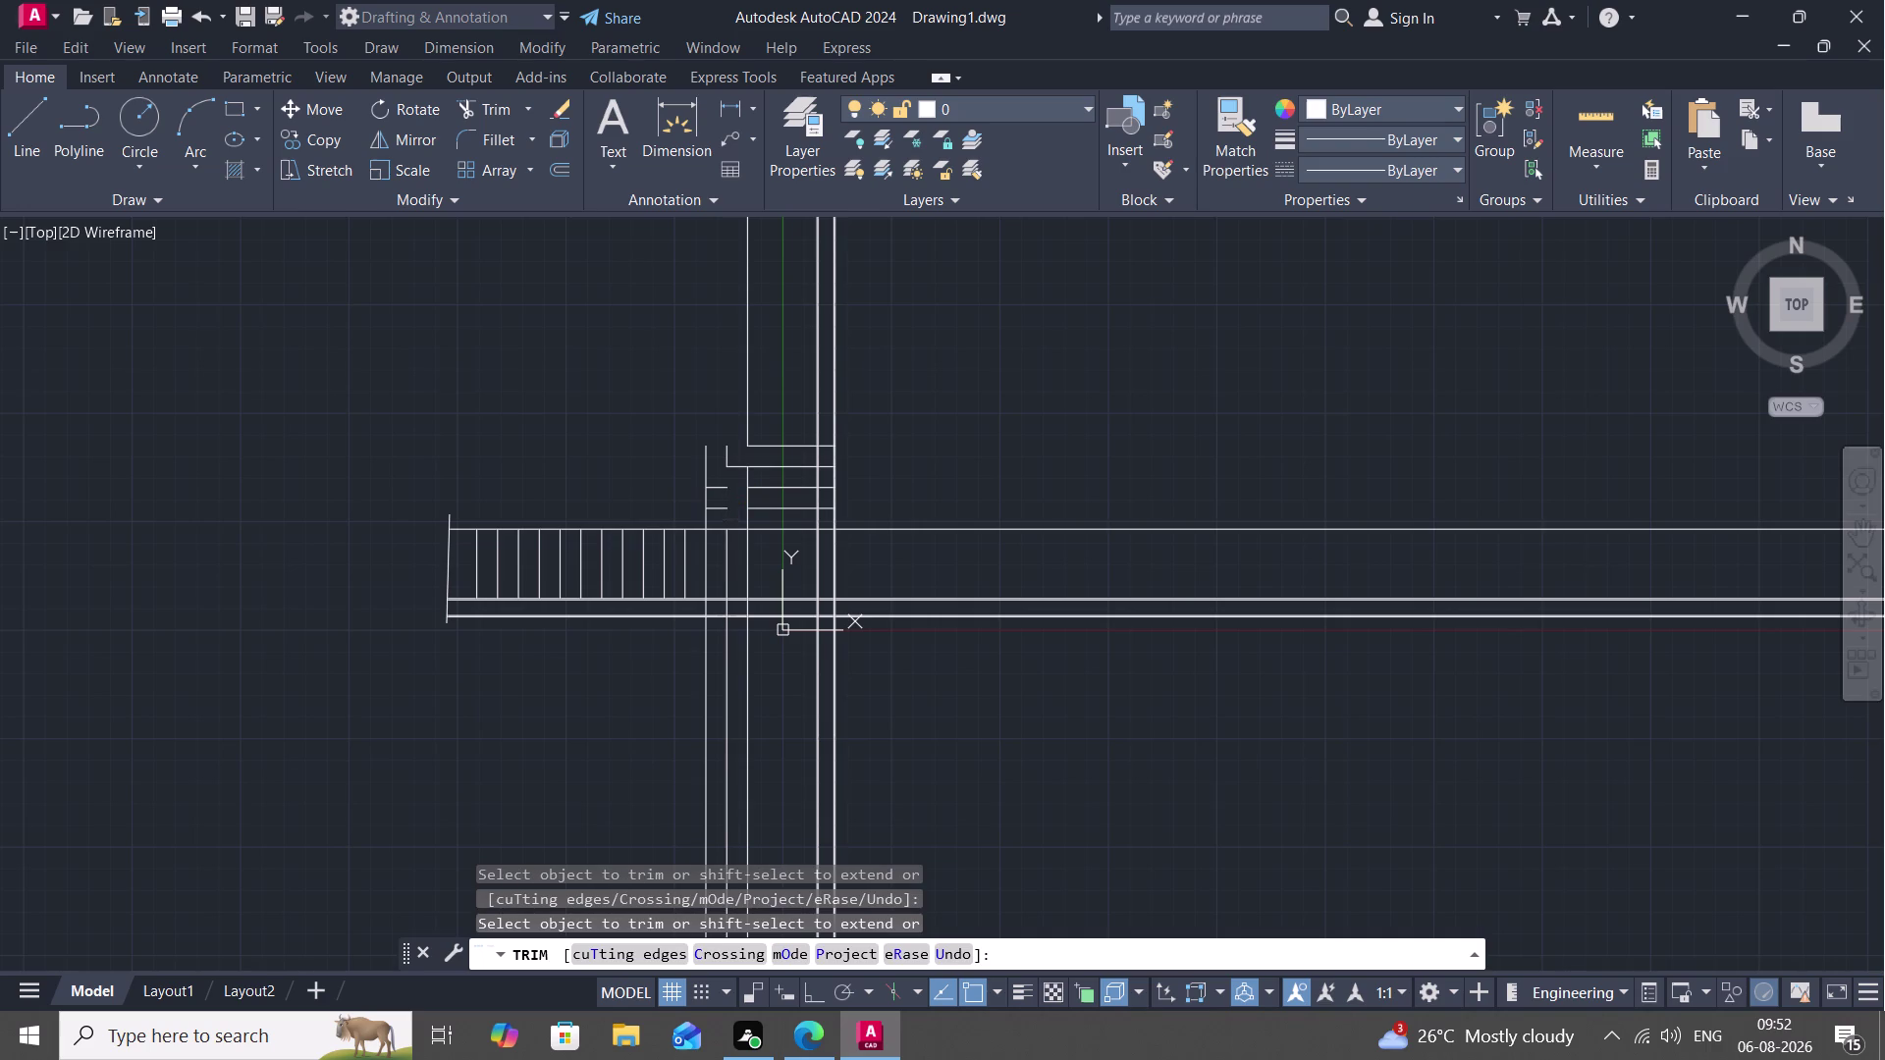
click(727, 507)
click(707, 500)
click(731, 485)
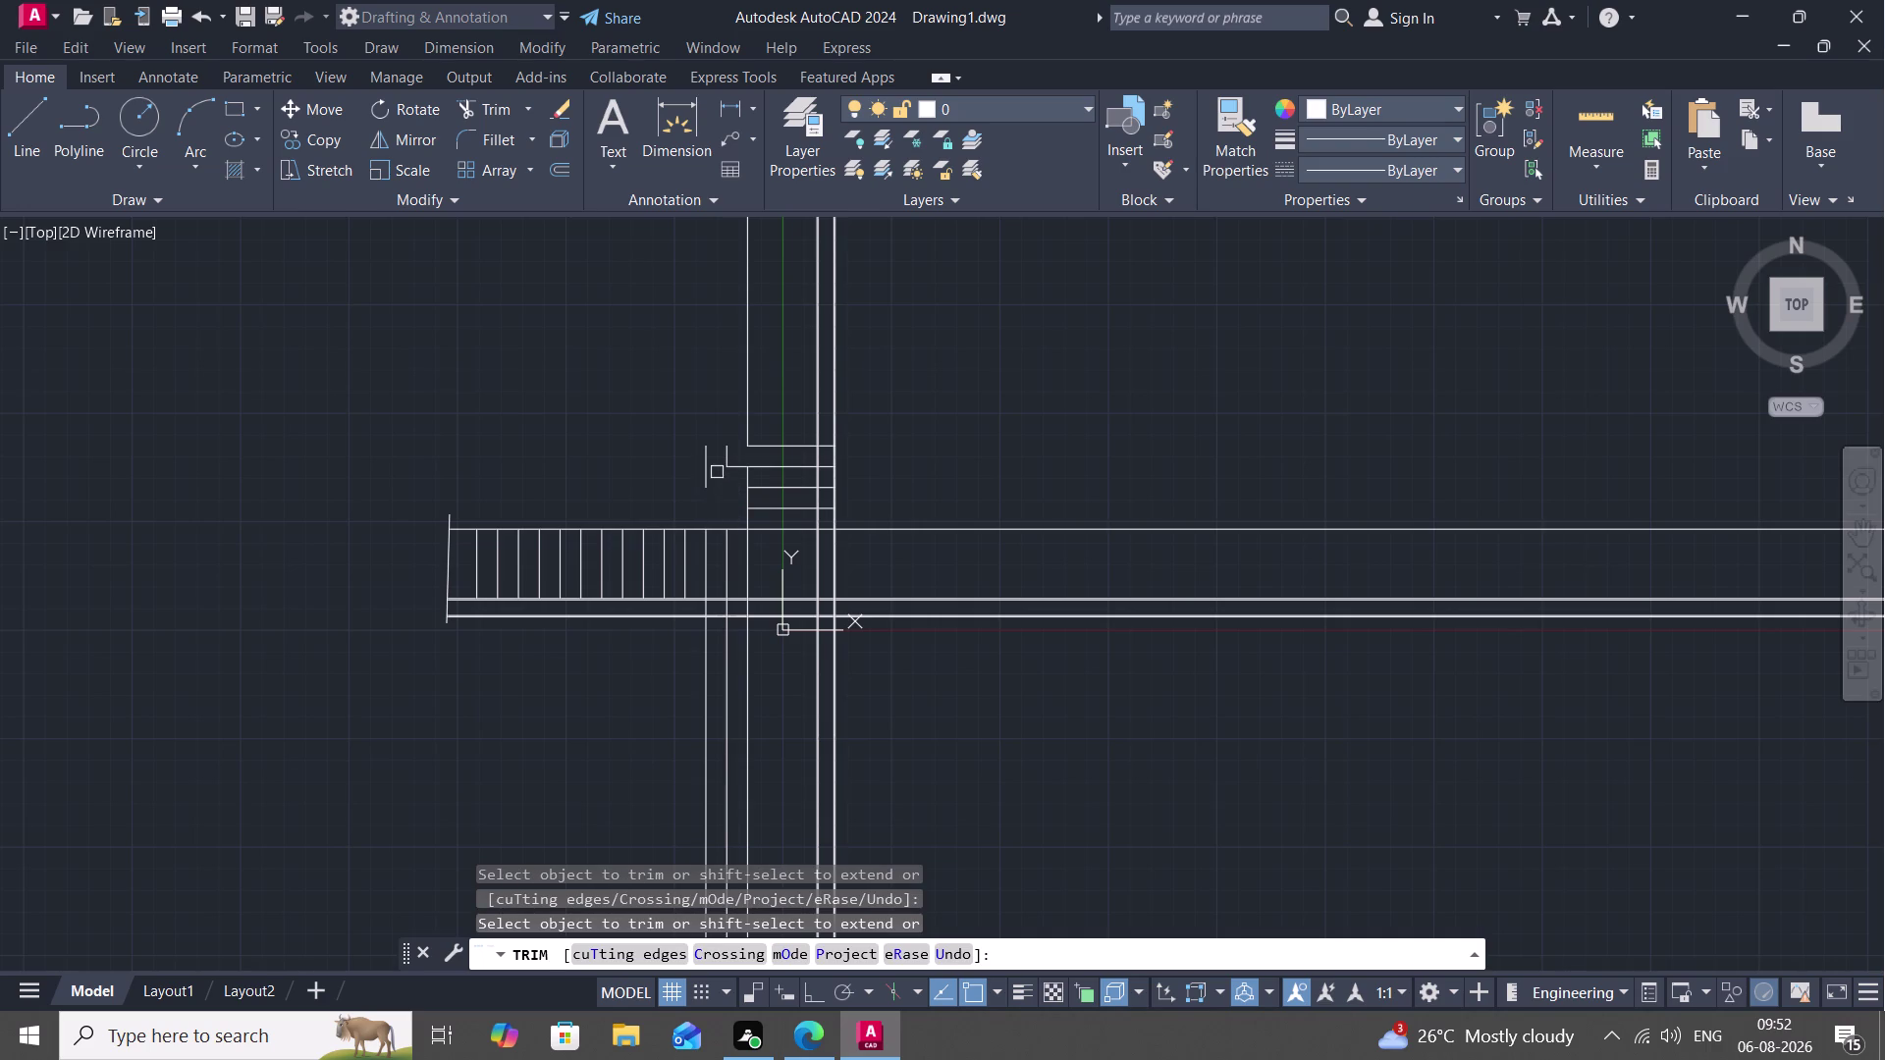
click(716, 472)
click(708, 461)
click(708, 460)
click(733, 463)
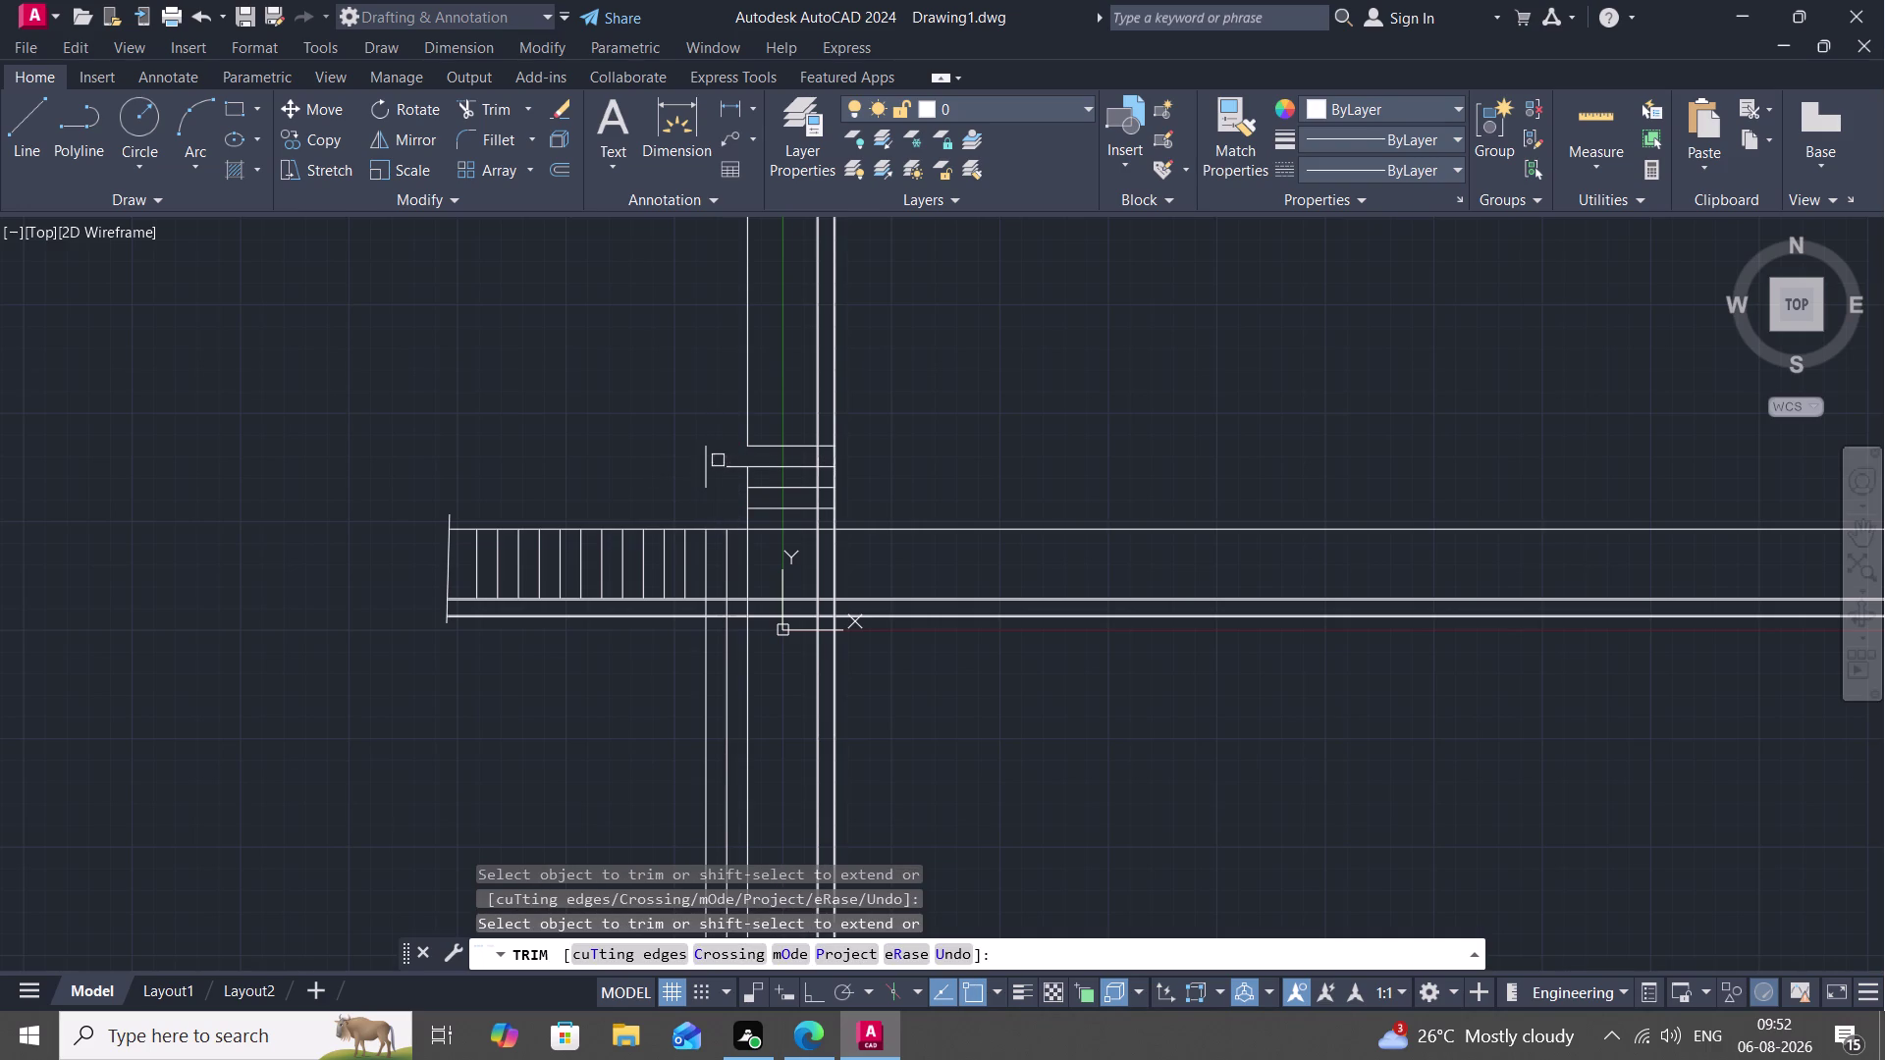
click(707, 459)
click(731, 469)
Cut wall lines below the road and tread lines crossing between the road lines.
drag(662, 685, 799, 690)
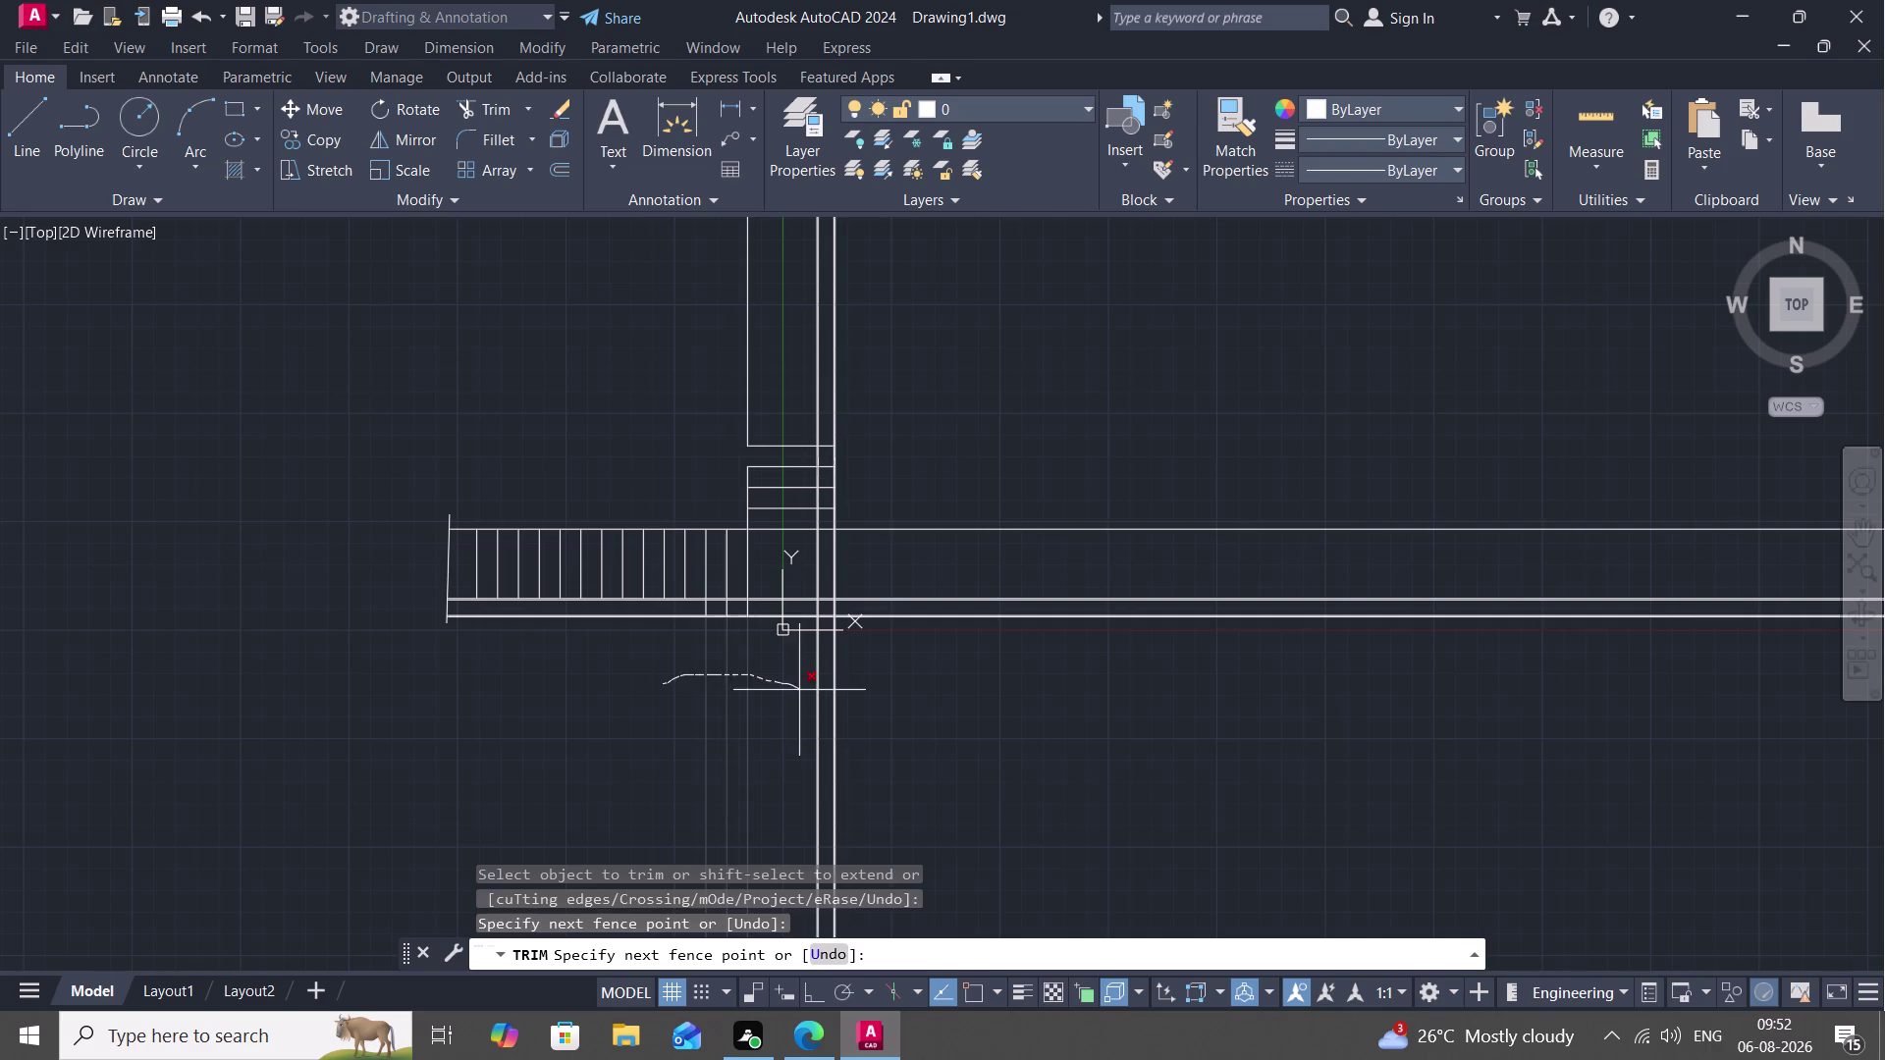
drag(799, 690, 800, 691)
scroll(up, 3)
middle_drag(599, 674, 562, 907)
scroll(down, 3)
middle_drag(951, 423, 777, 722)
scroll(down, 3)
scroll(up, 3)
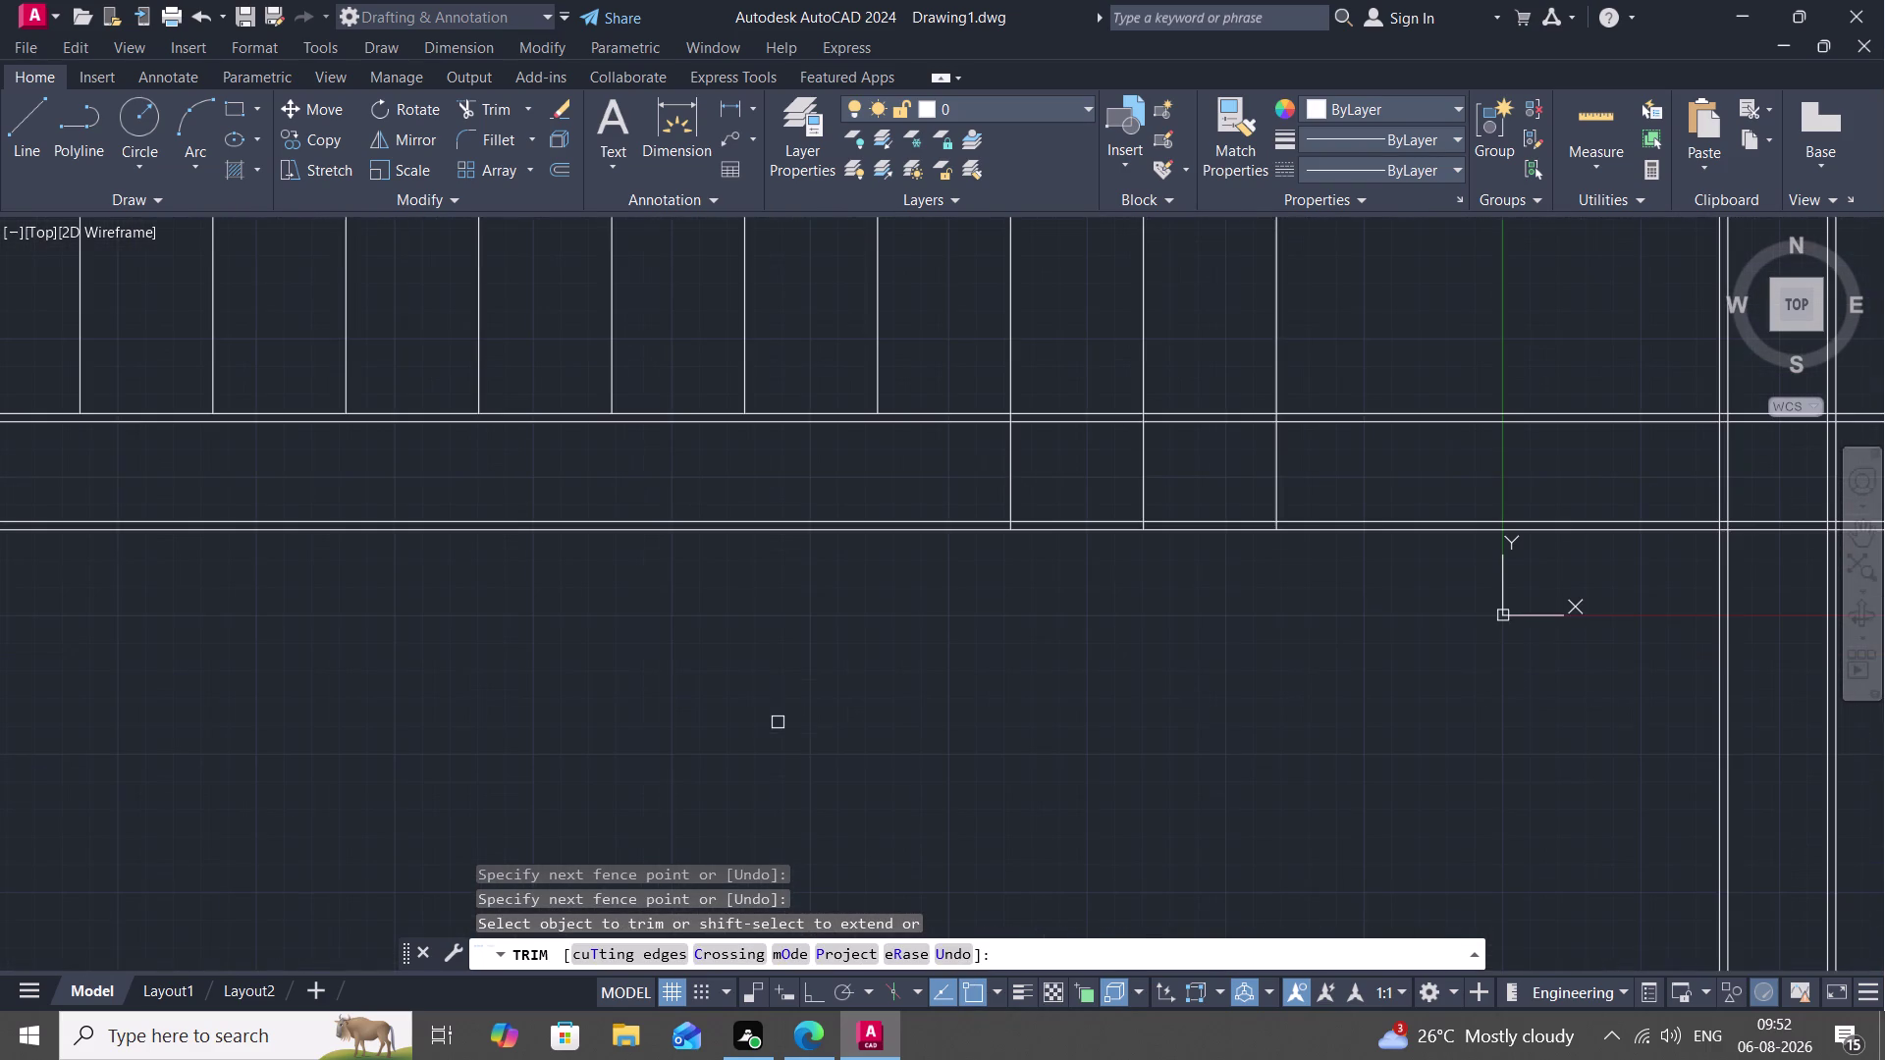
drag(860, 454, 1032, 470)
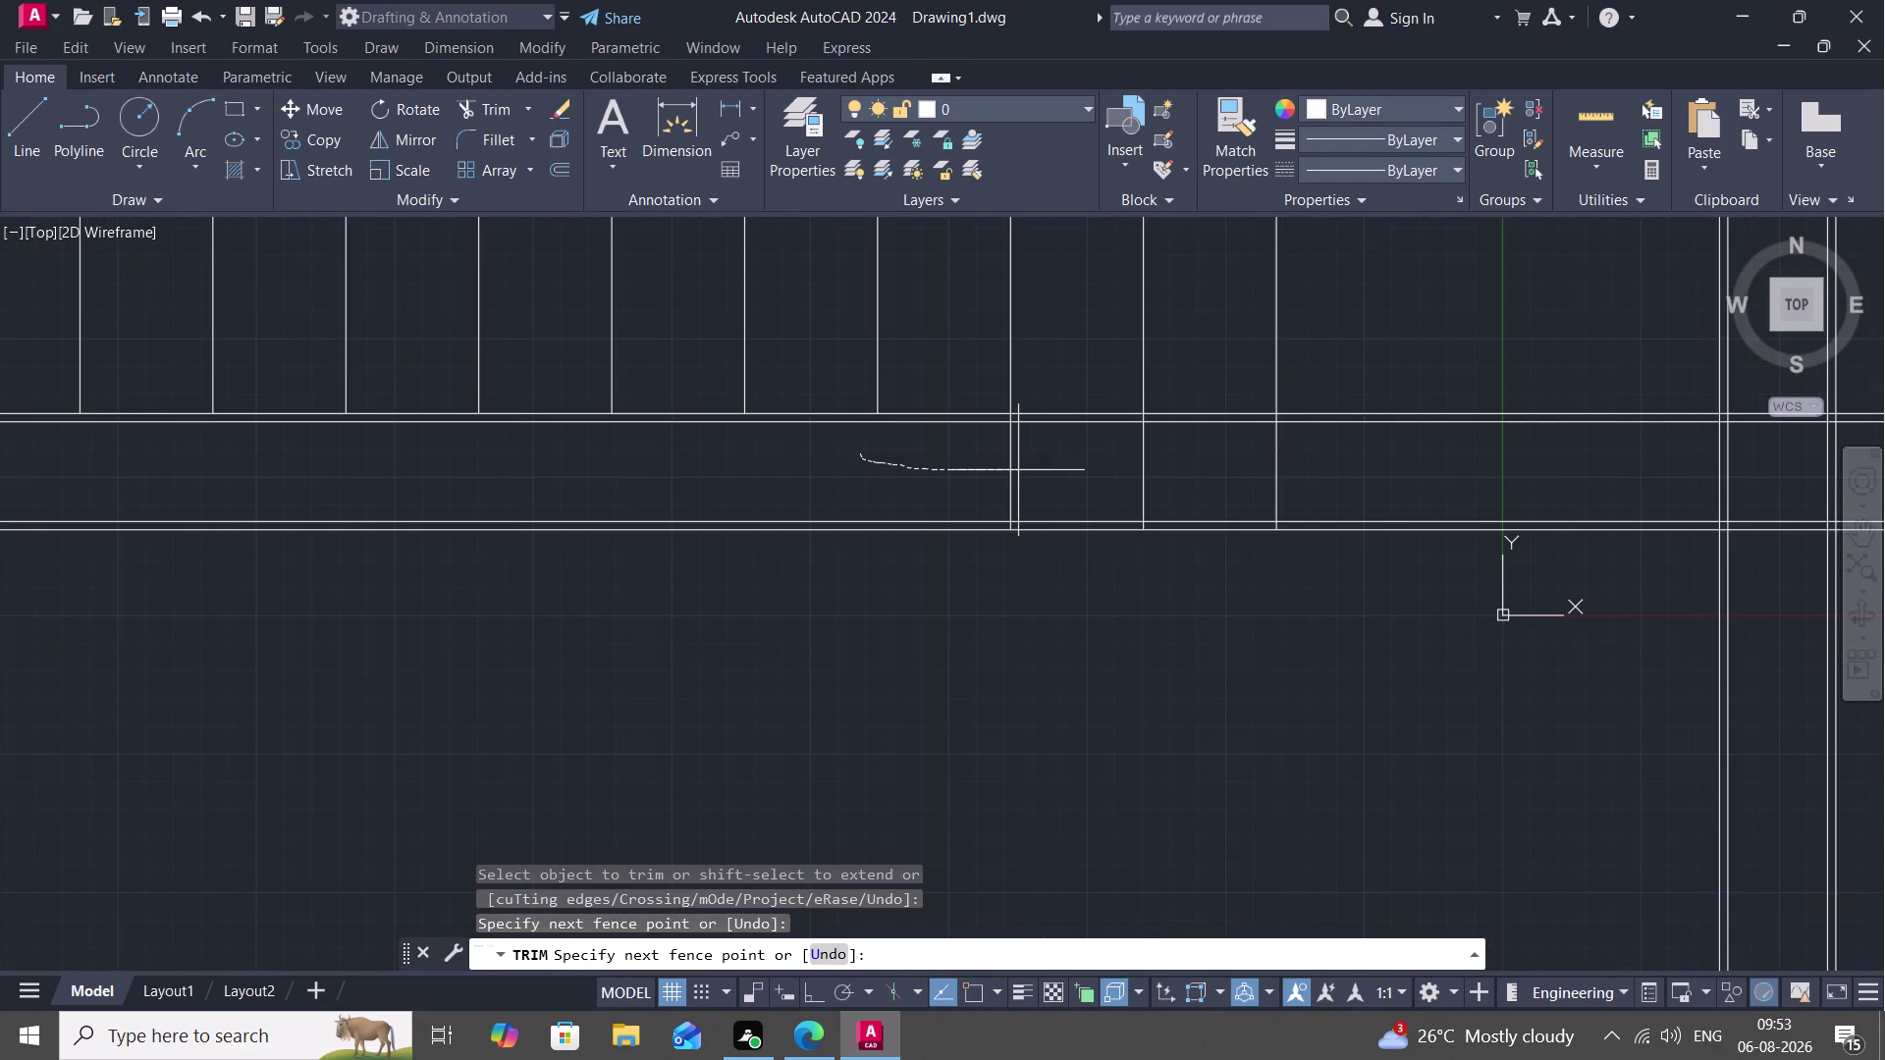
drag(1032, 471, 1304, 471)
Trim more tread pieces between the road lines, undoing one cut and restarting TRIM.
scroll(up, 3)
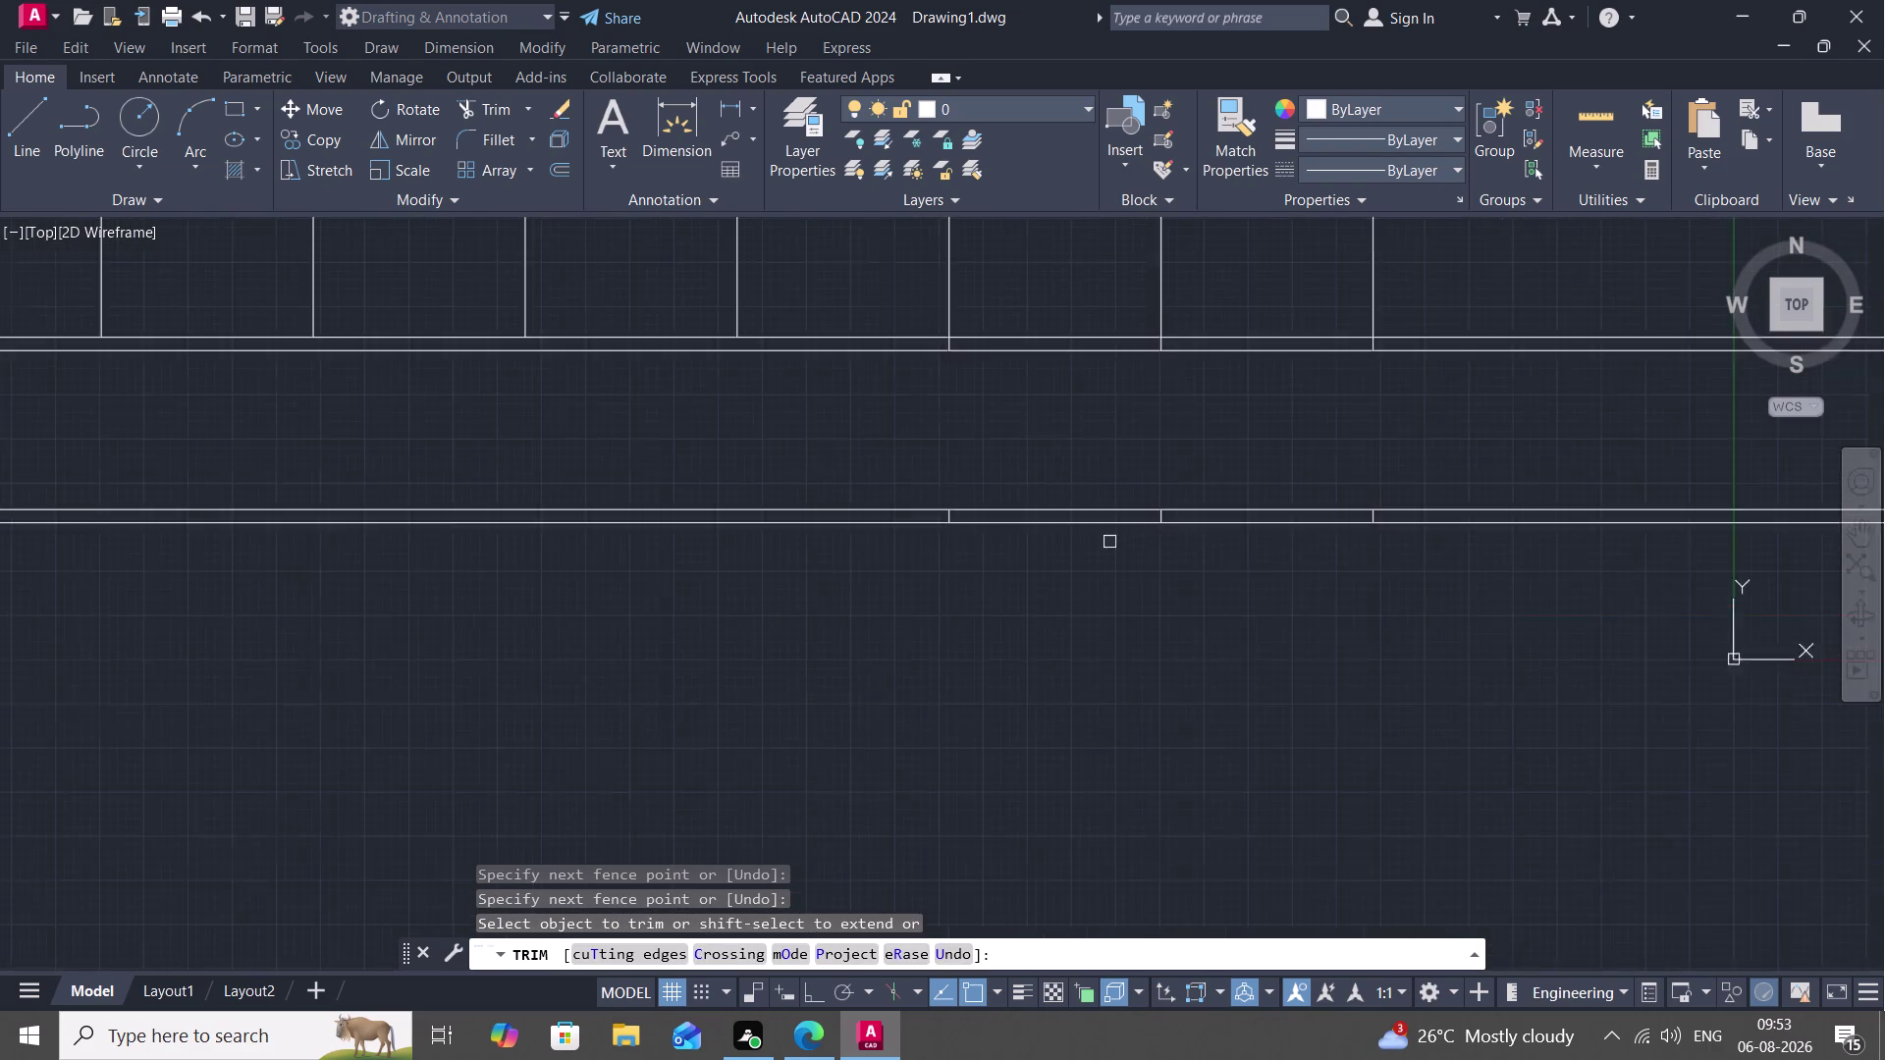
scroll(up, 3)
drag(602, 472, 667, 473)
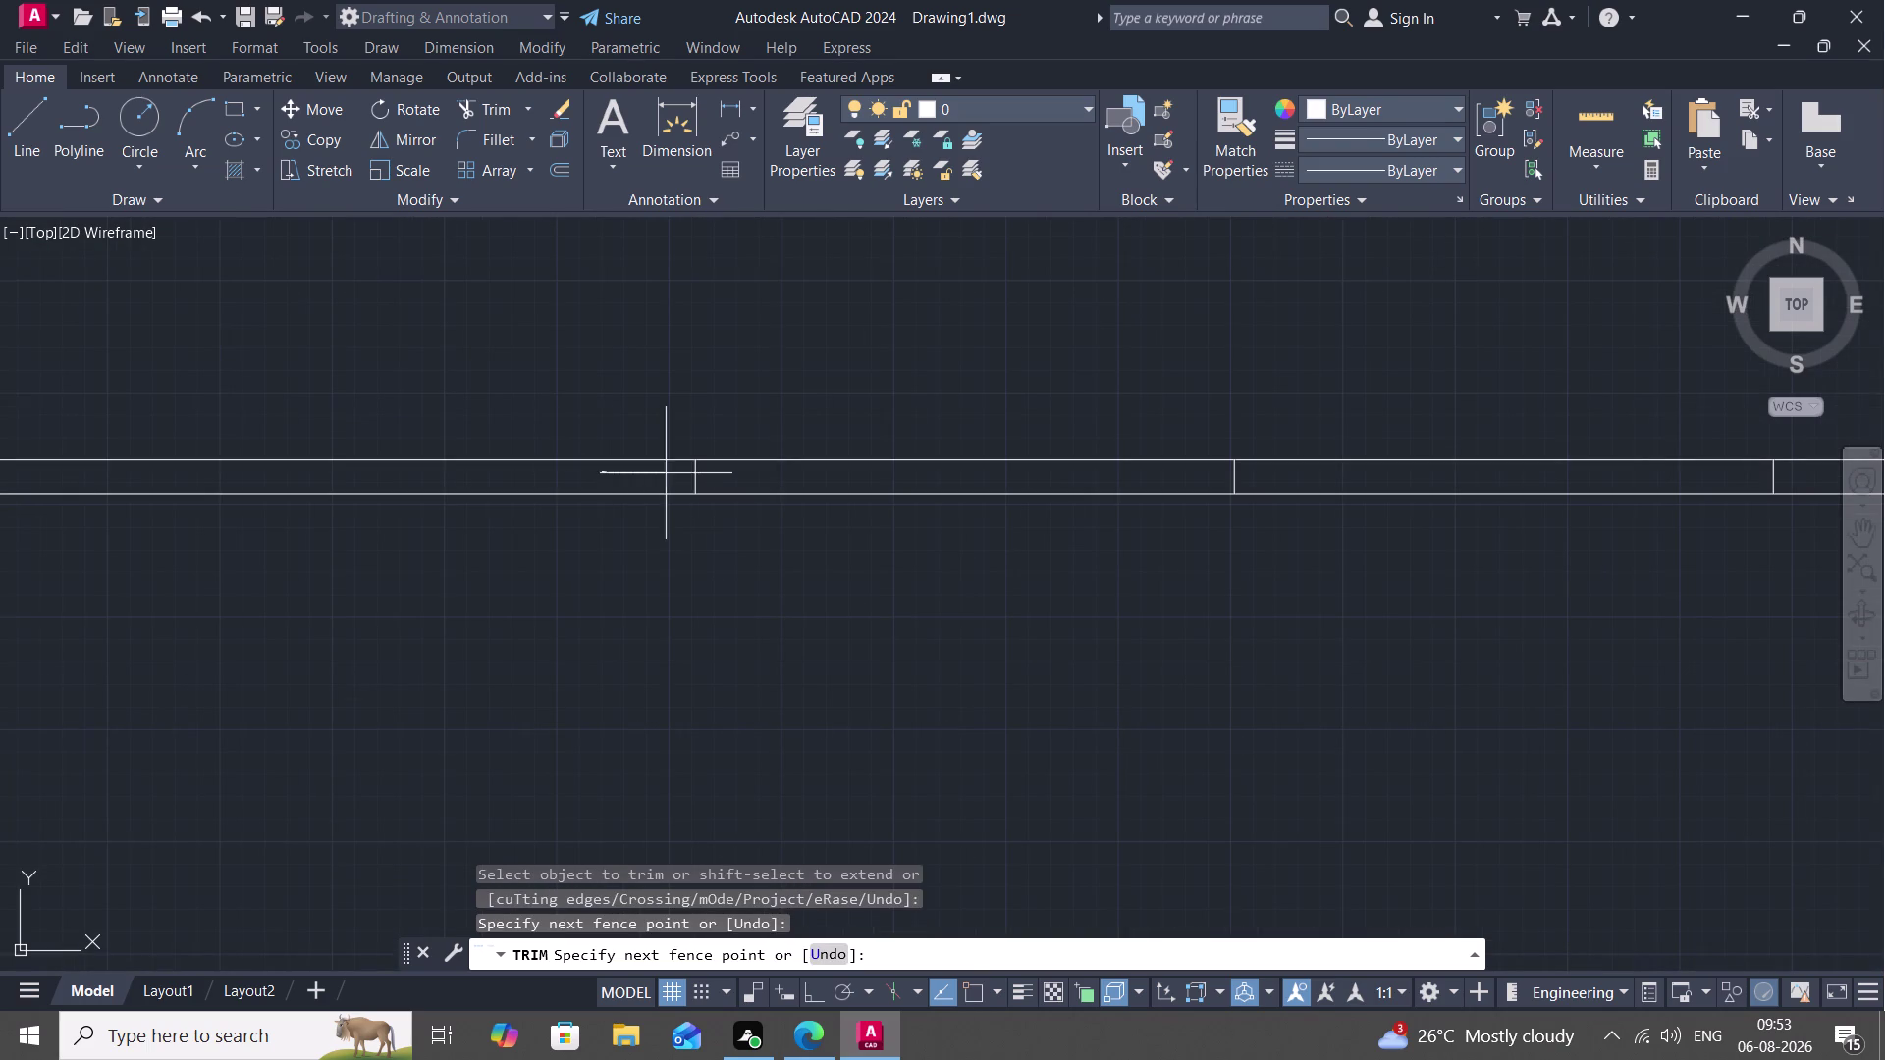
drag(668, 474, 1112, 482)
key(ctrl+z)
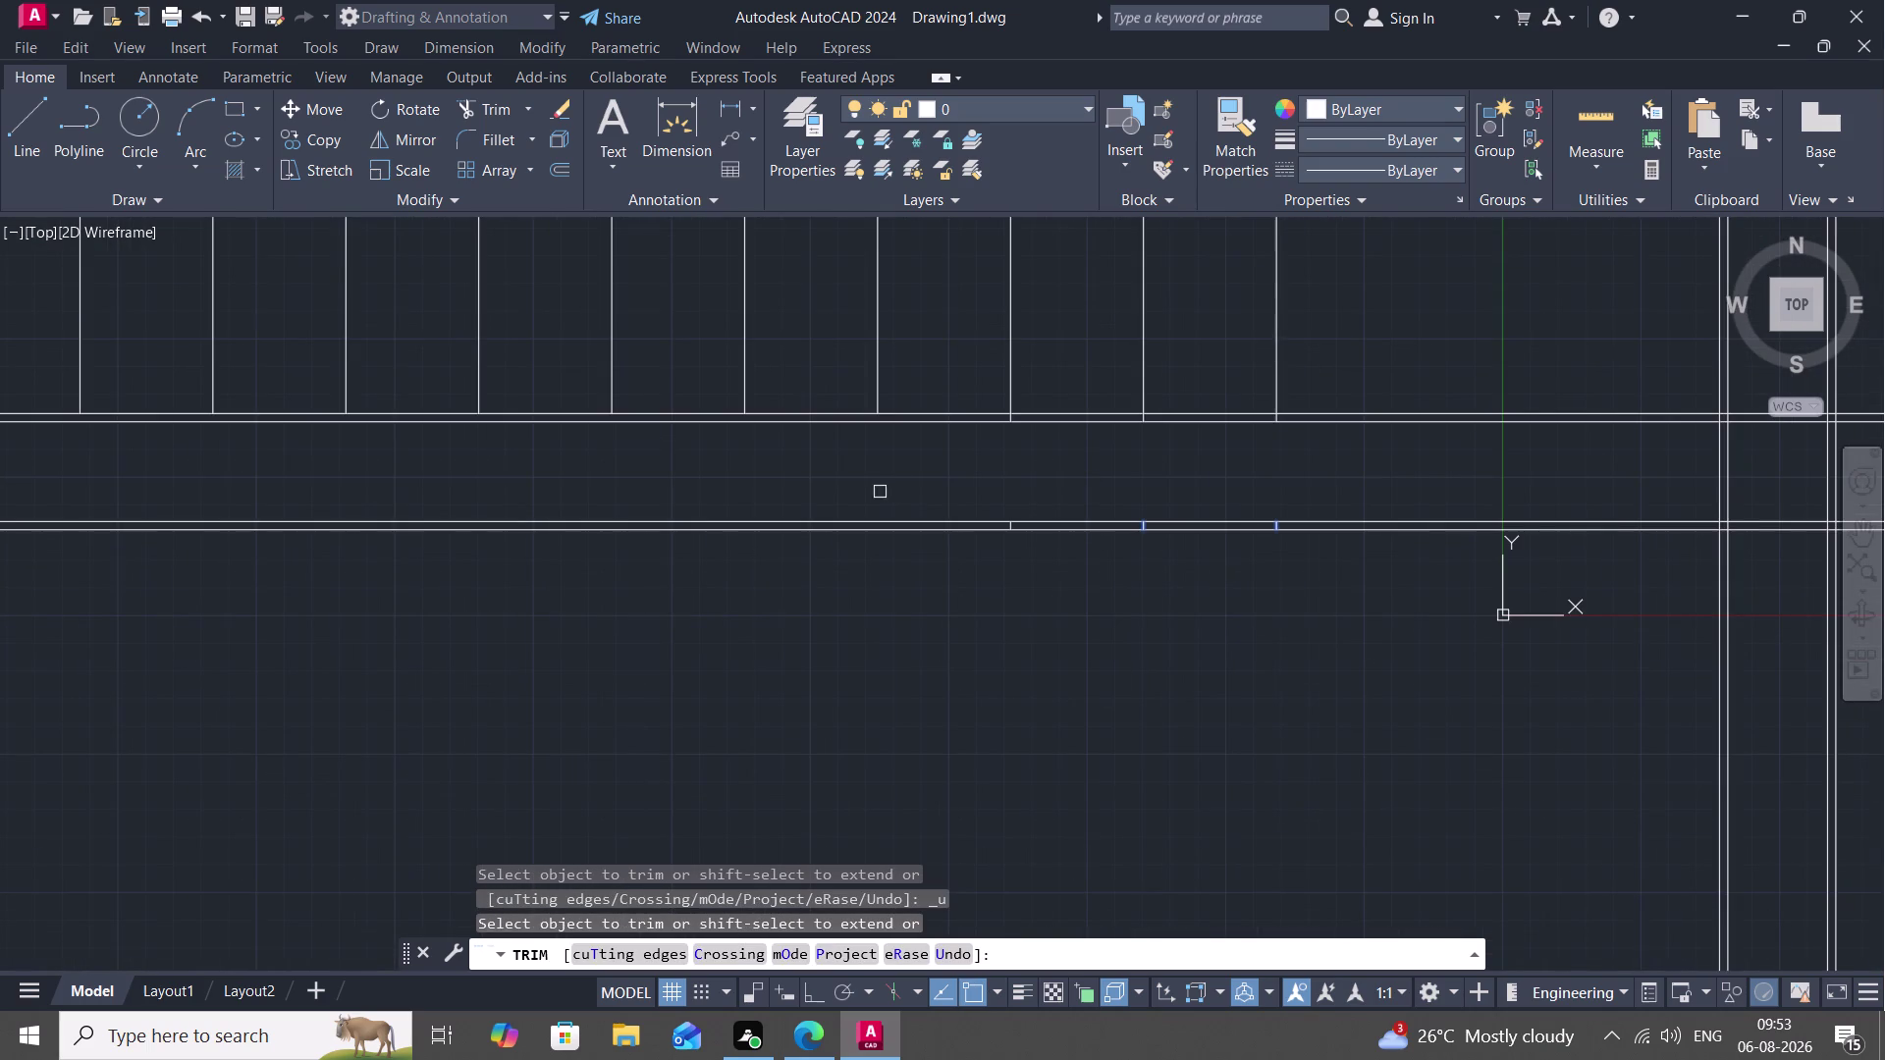
scroll(up, 3)
key(space)
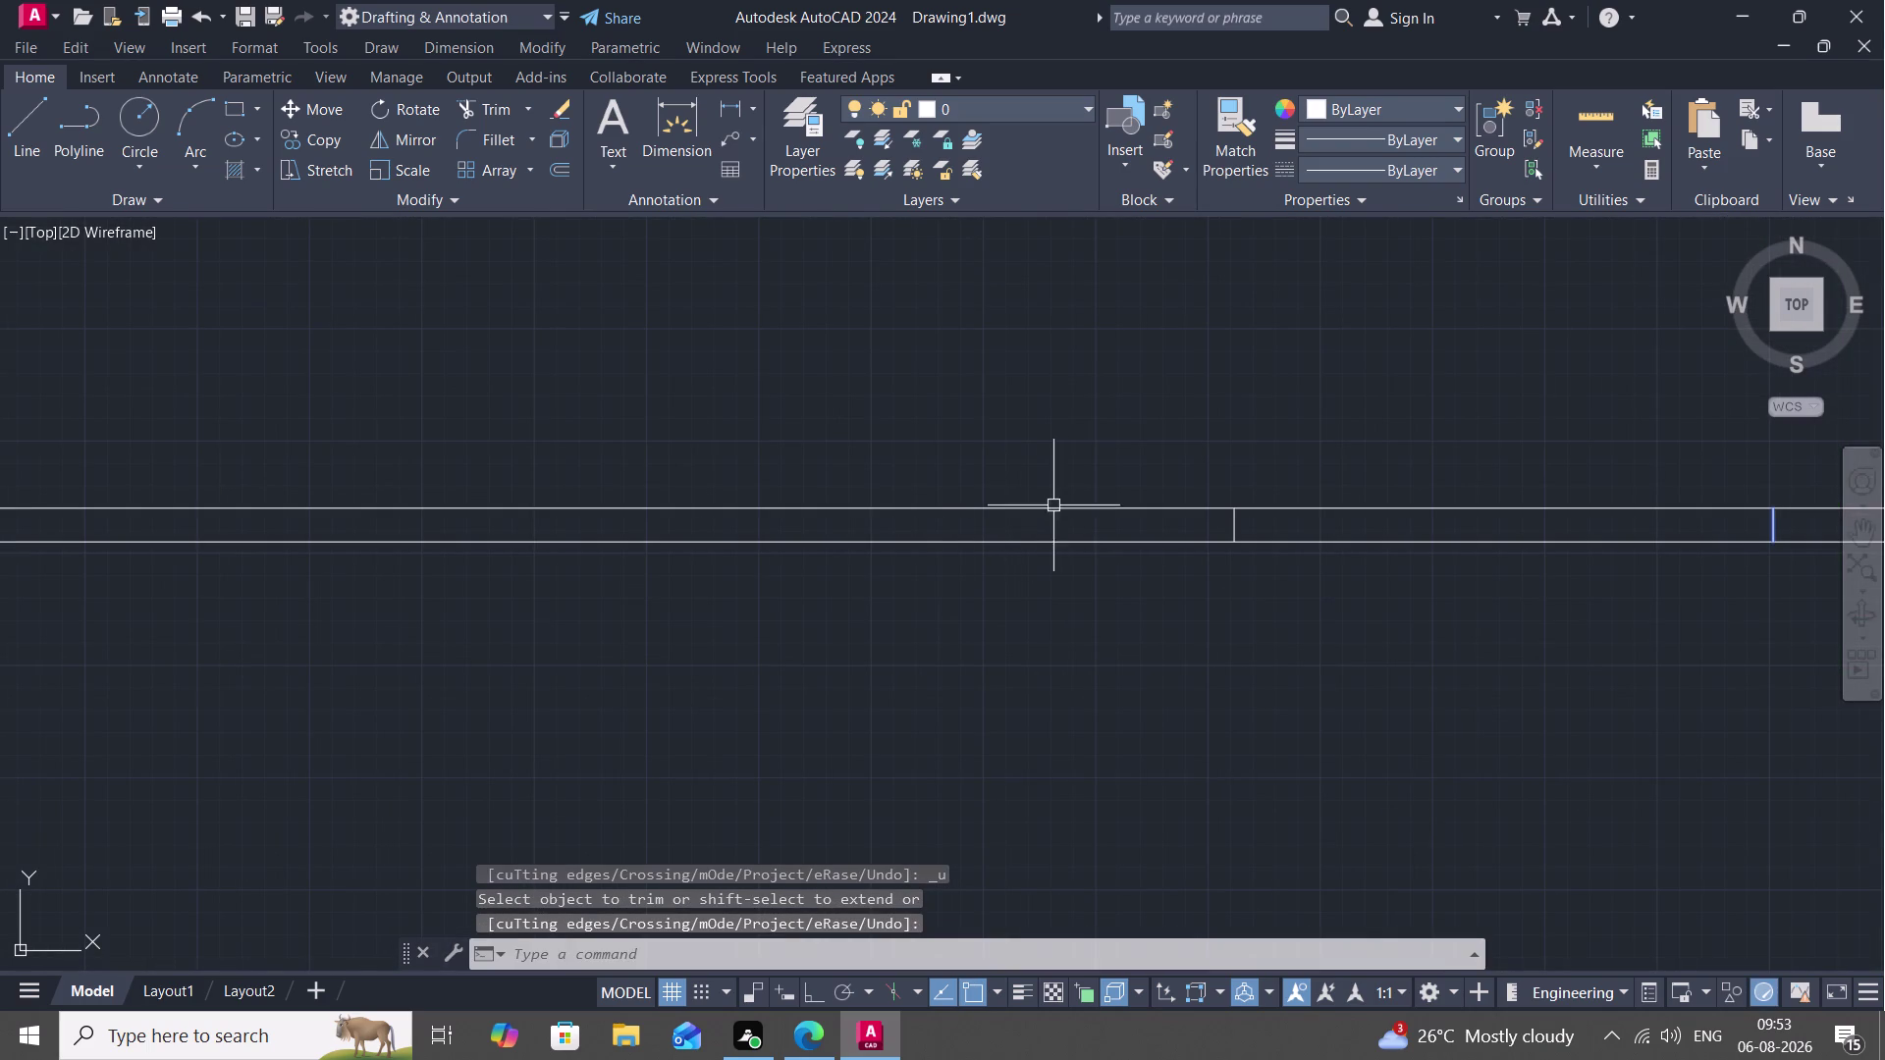
key(space)
click(1238, 530)
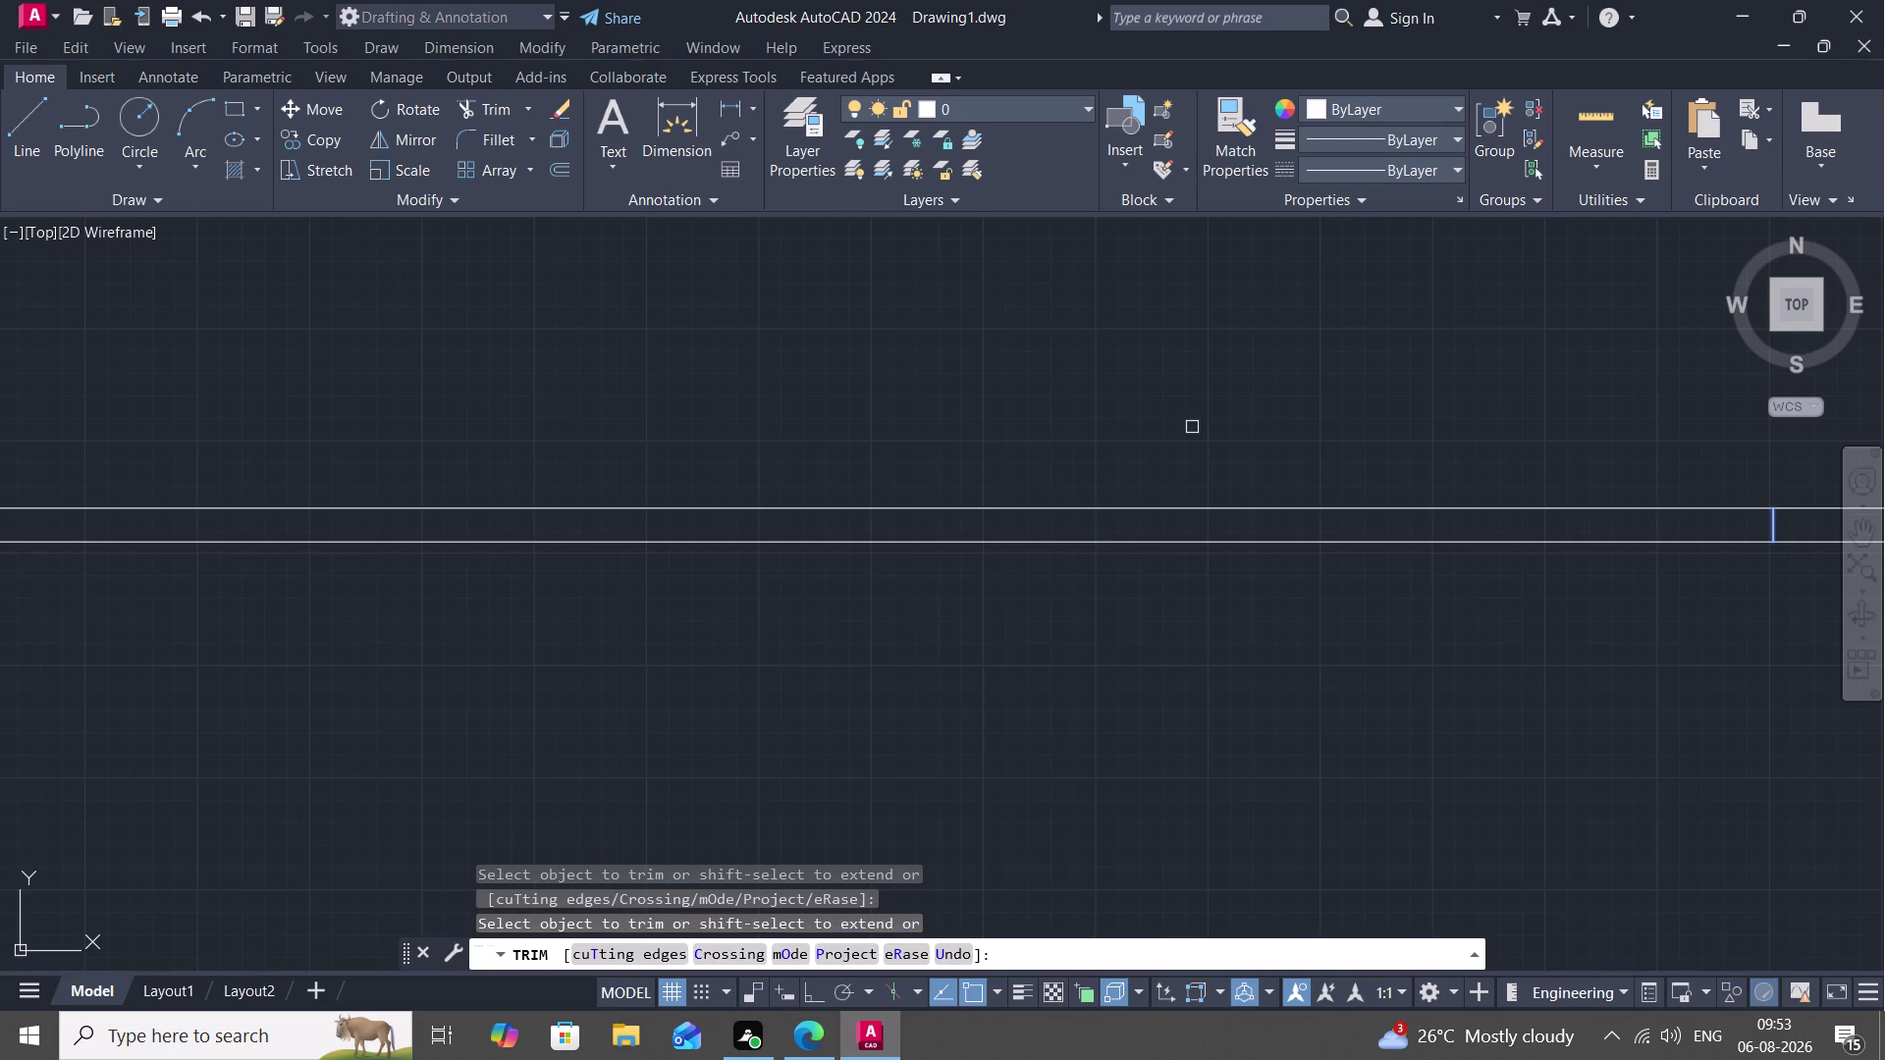
Trim the remaining short pieces and stubs along the lower and upper road lines.
middle_drag(1192, 425, 662, 493)
scroll(down, 3)
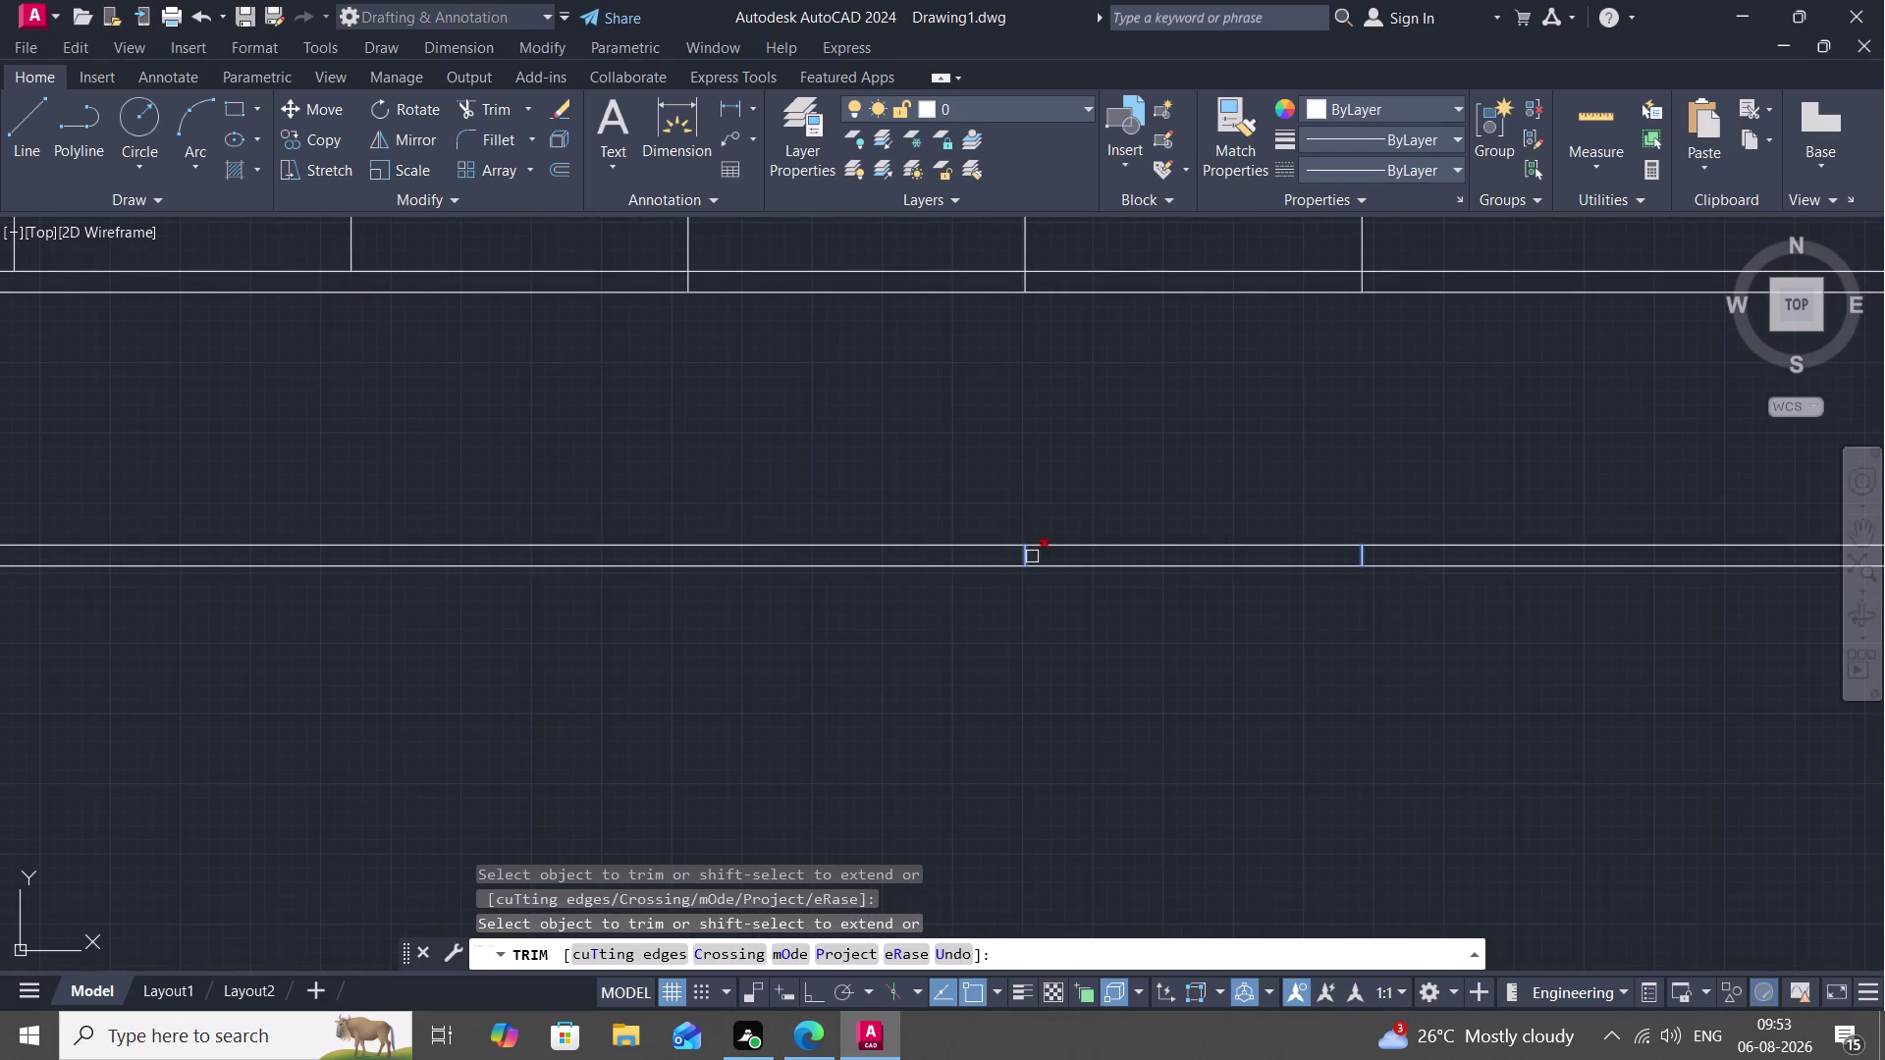
scroll(up, 3)
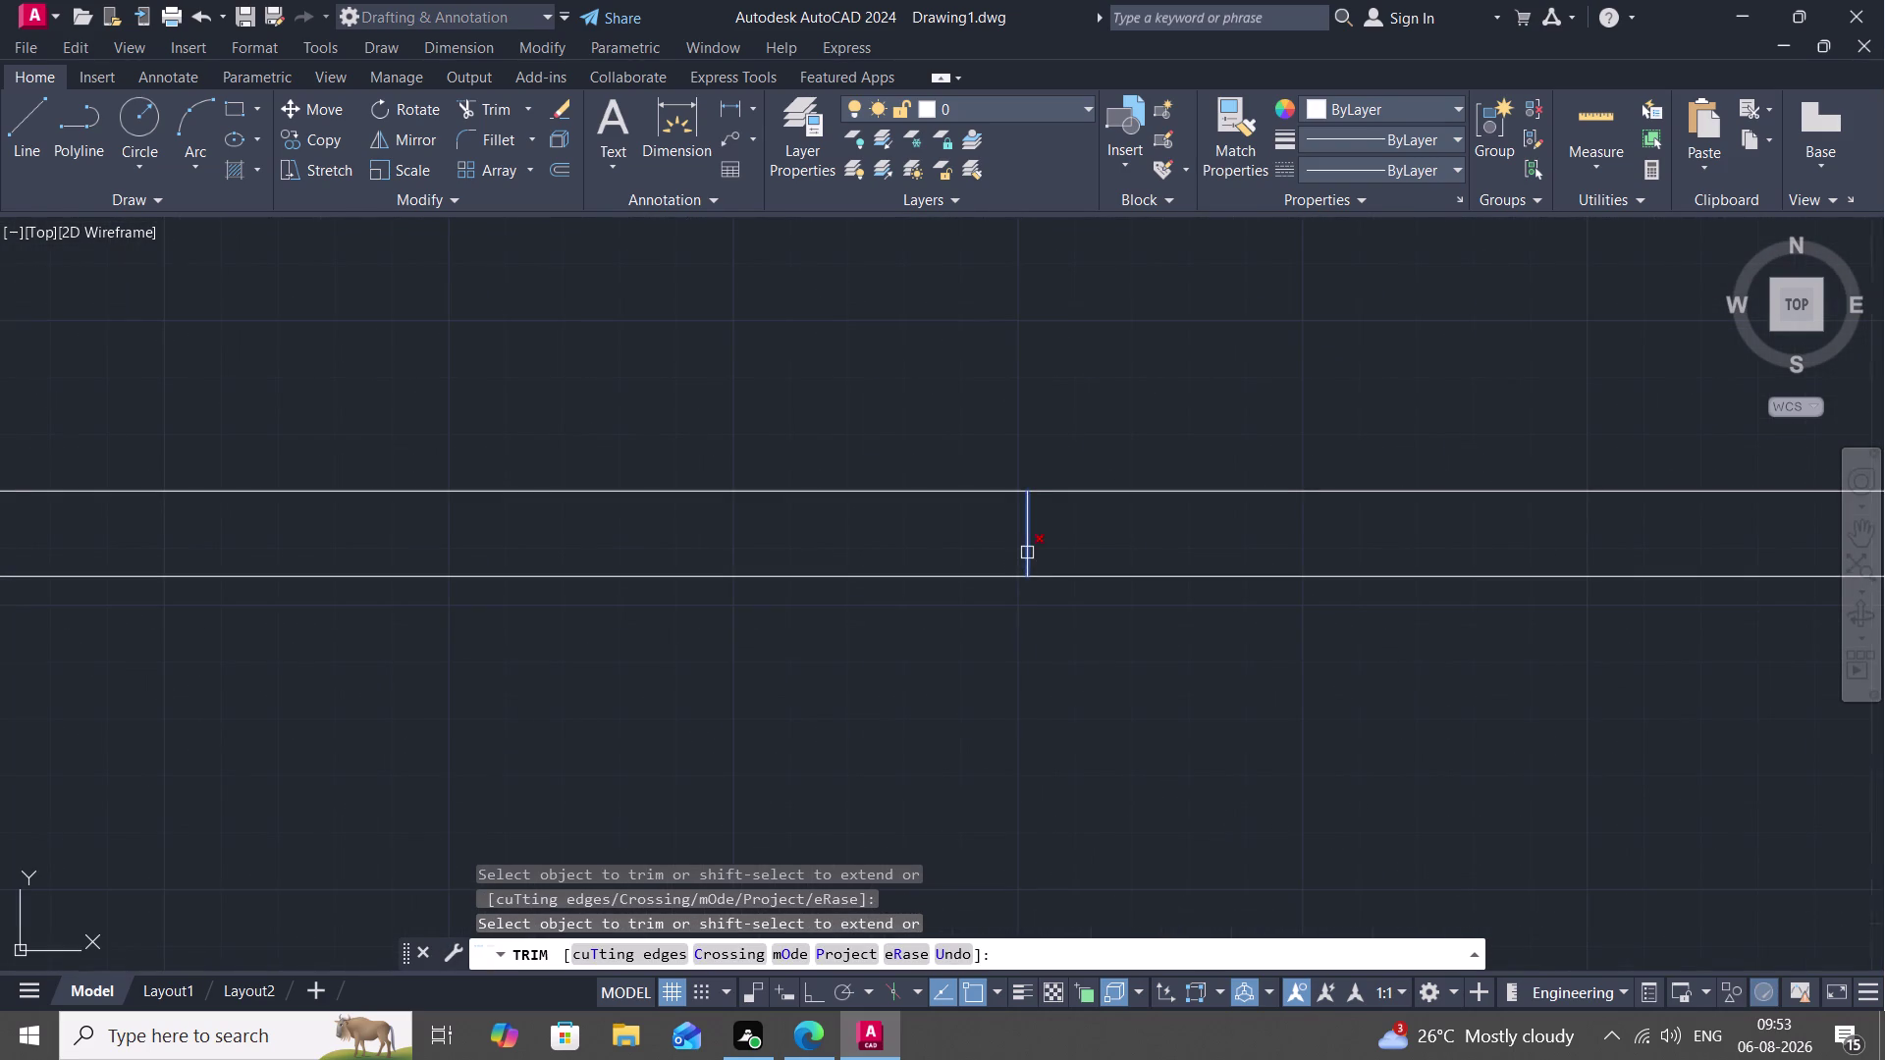
click(1027, 553)
scroll(down, 3)
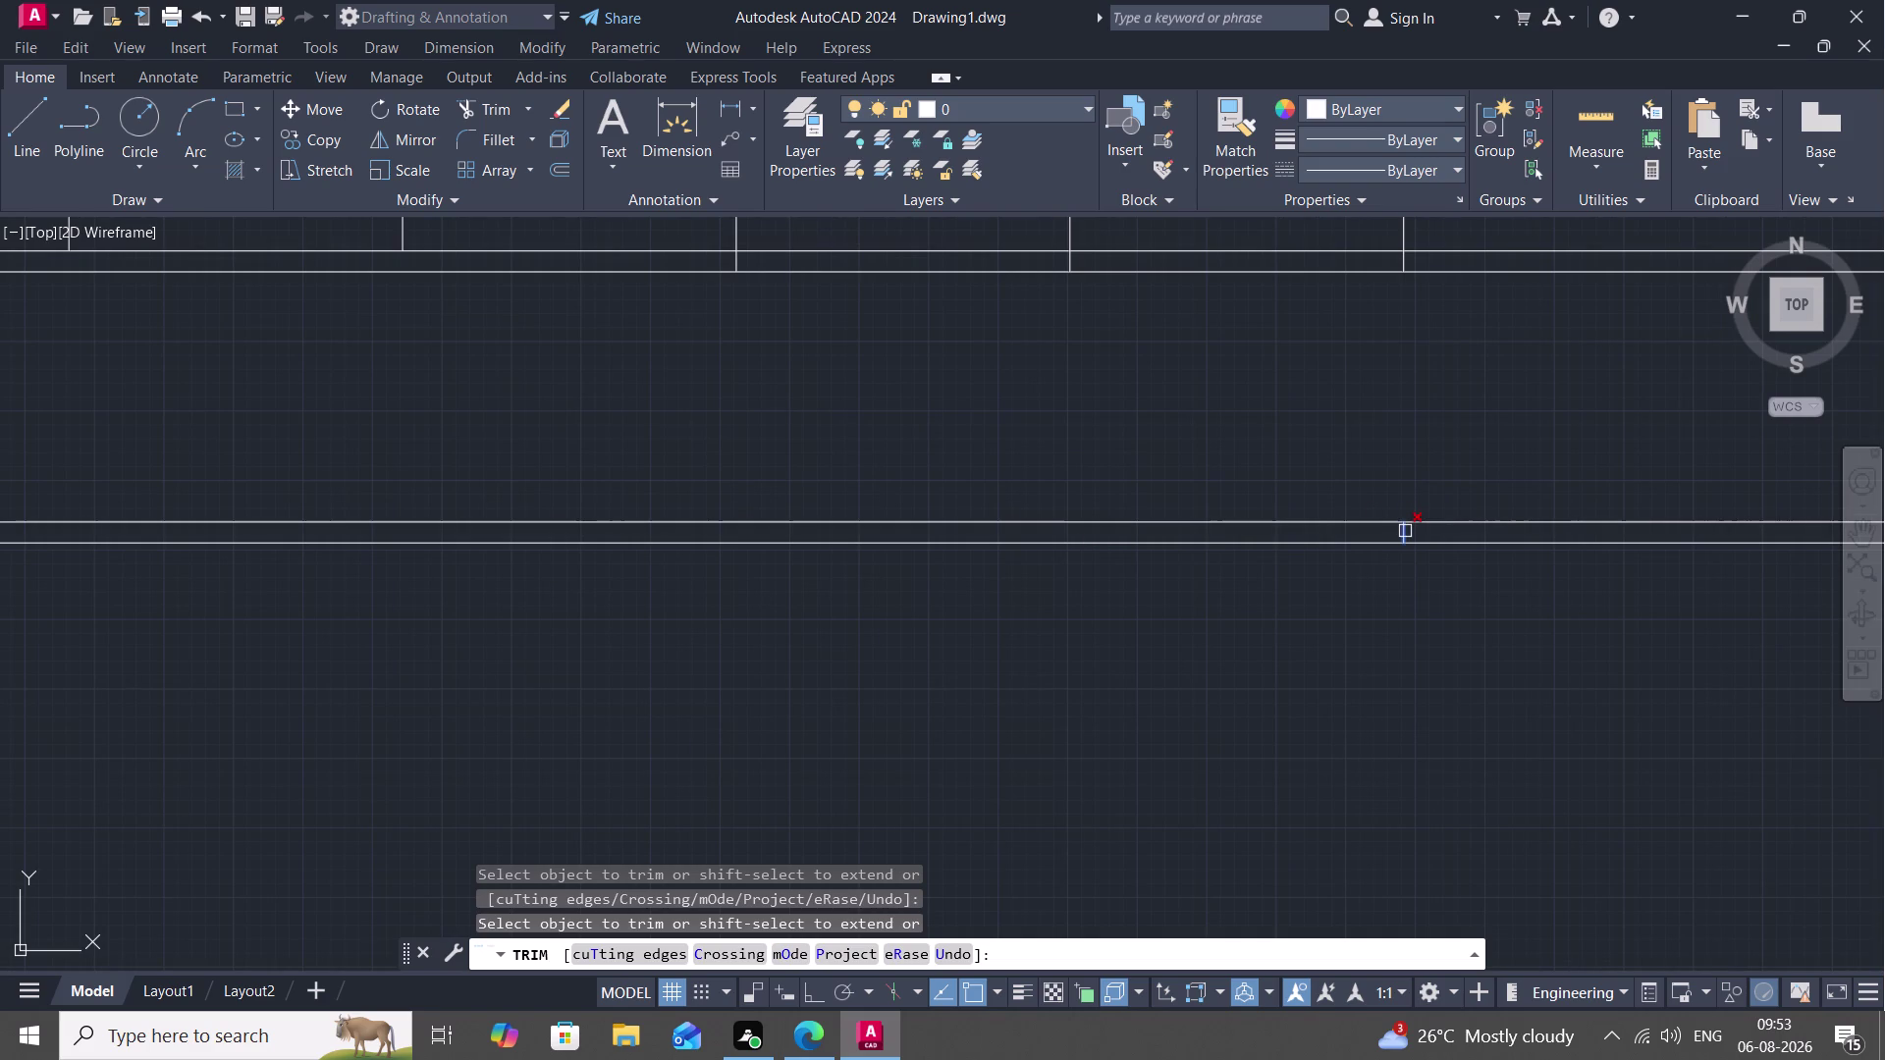
click(1405, 533)
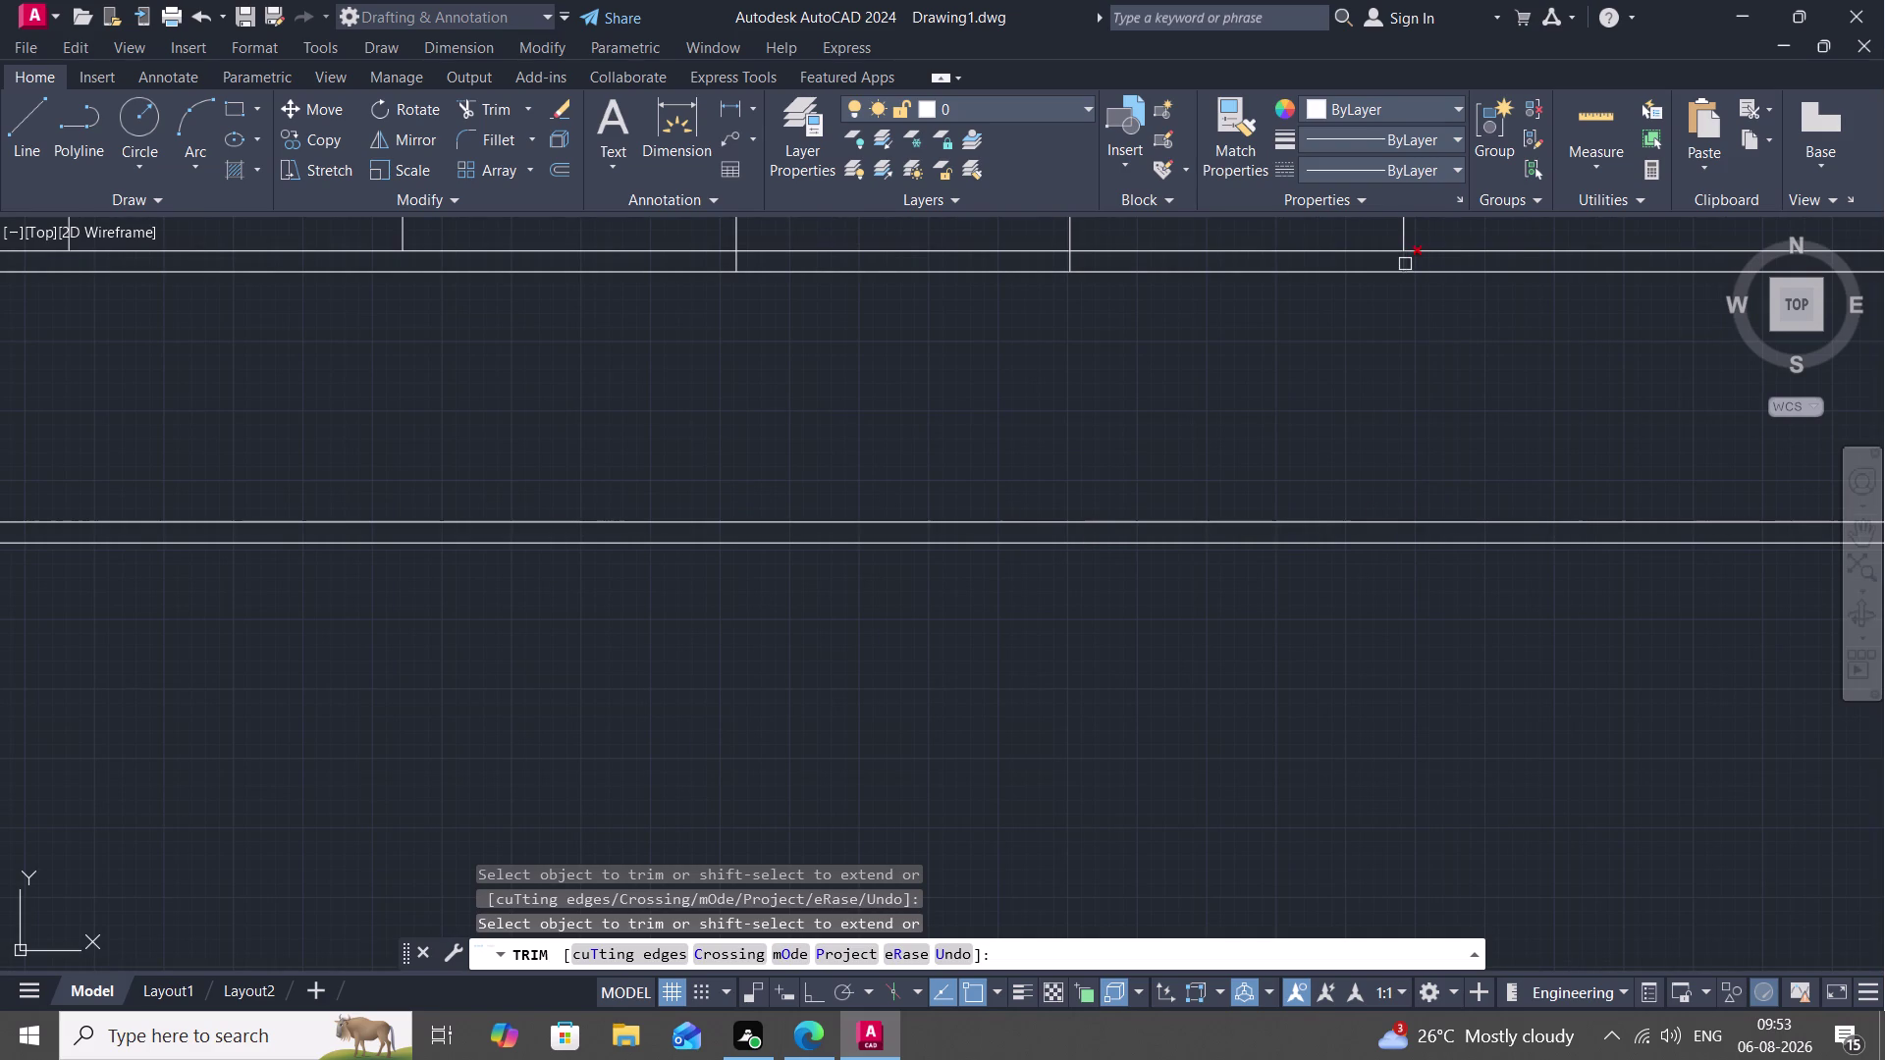
click(1406, 264)
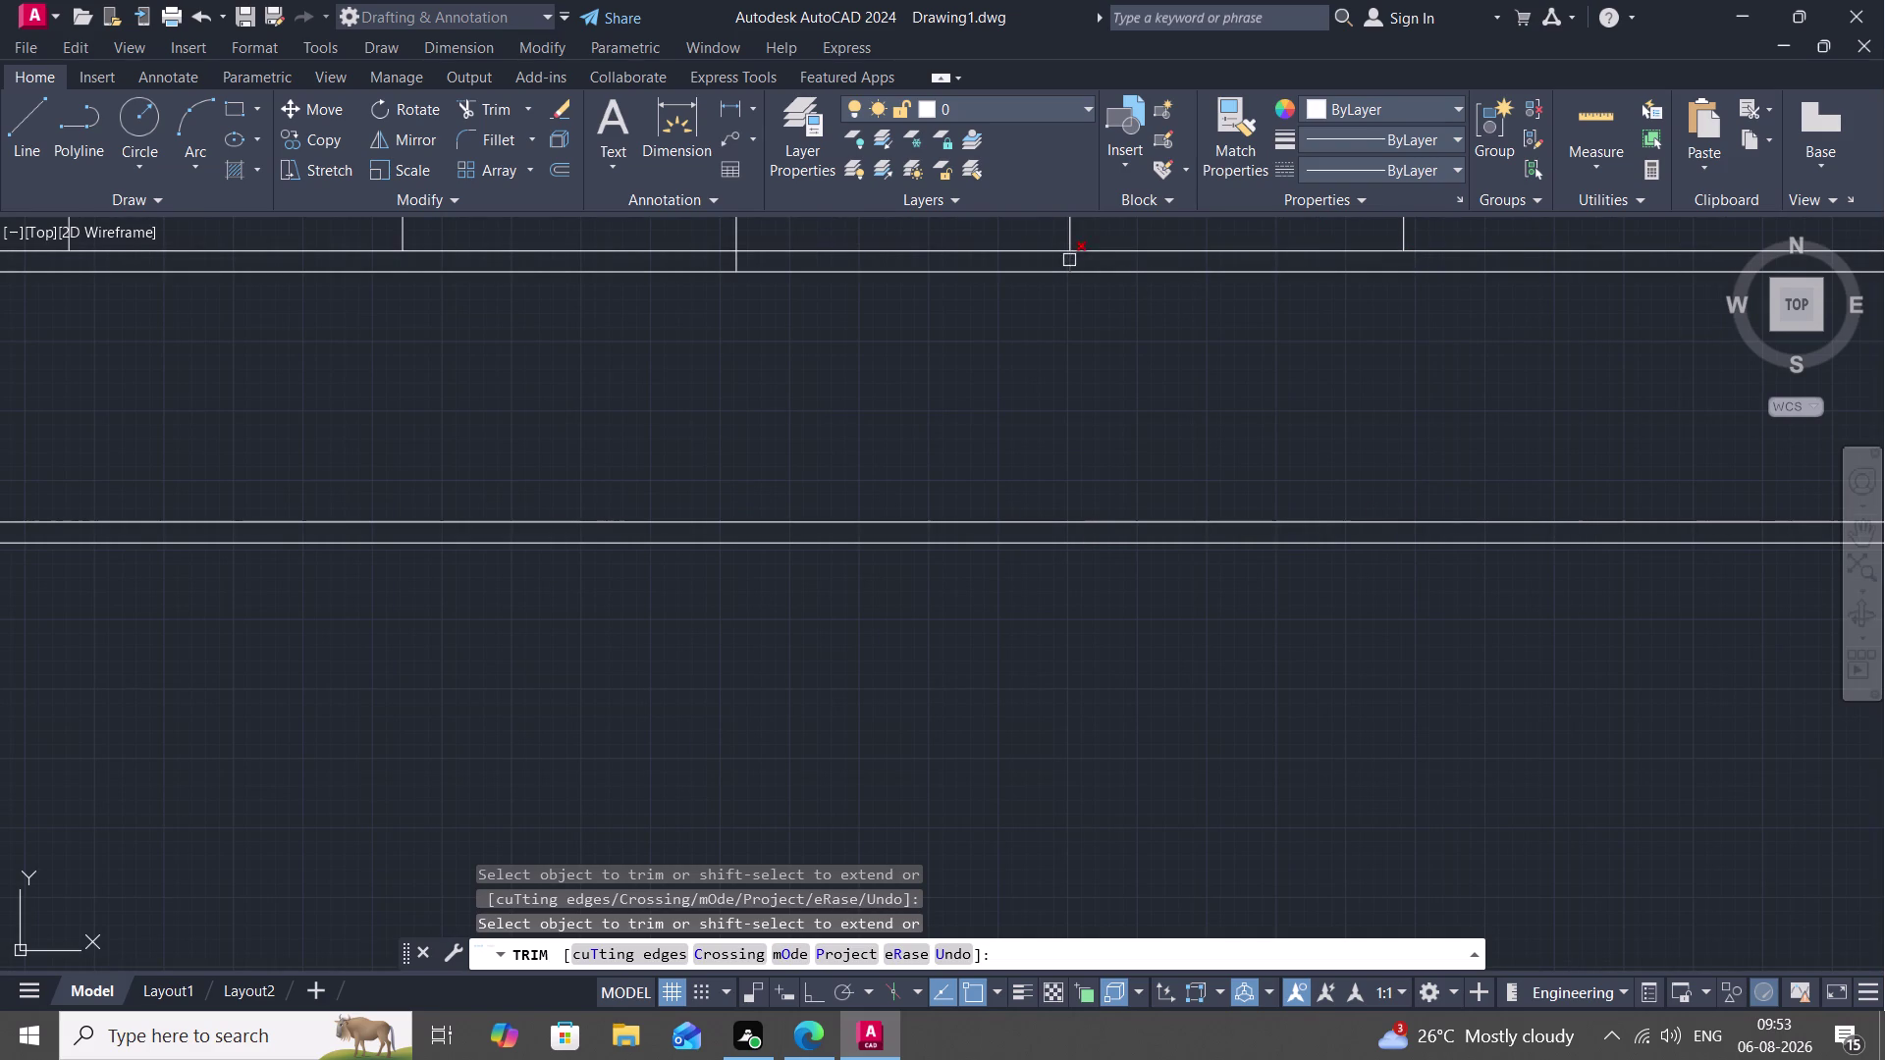
click(1069, 260)
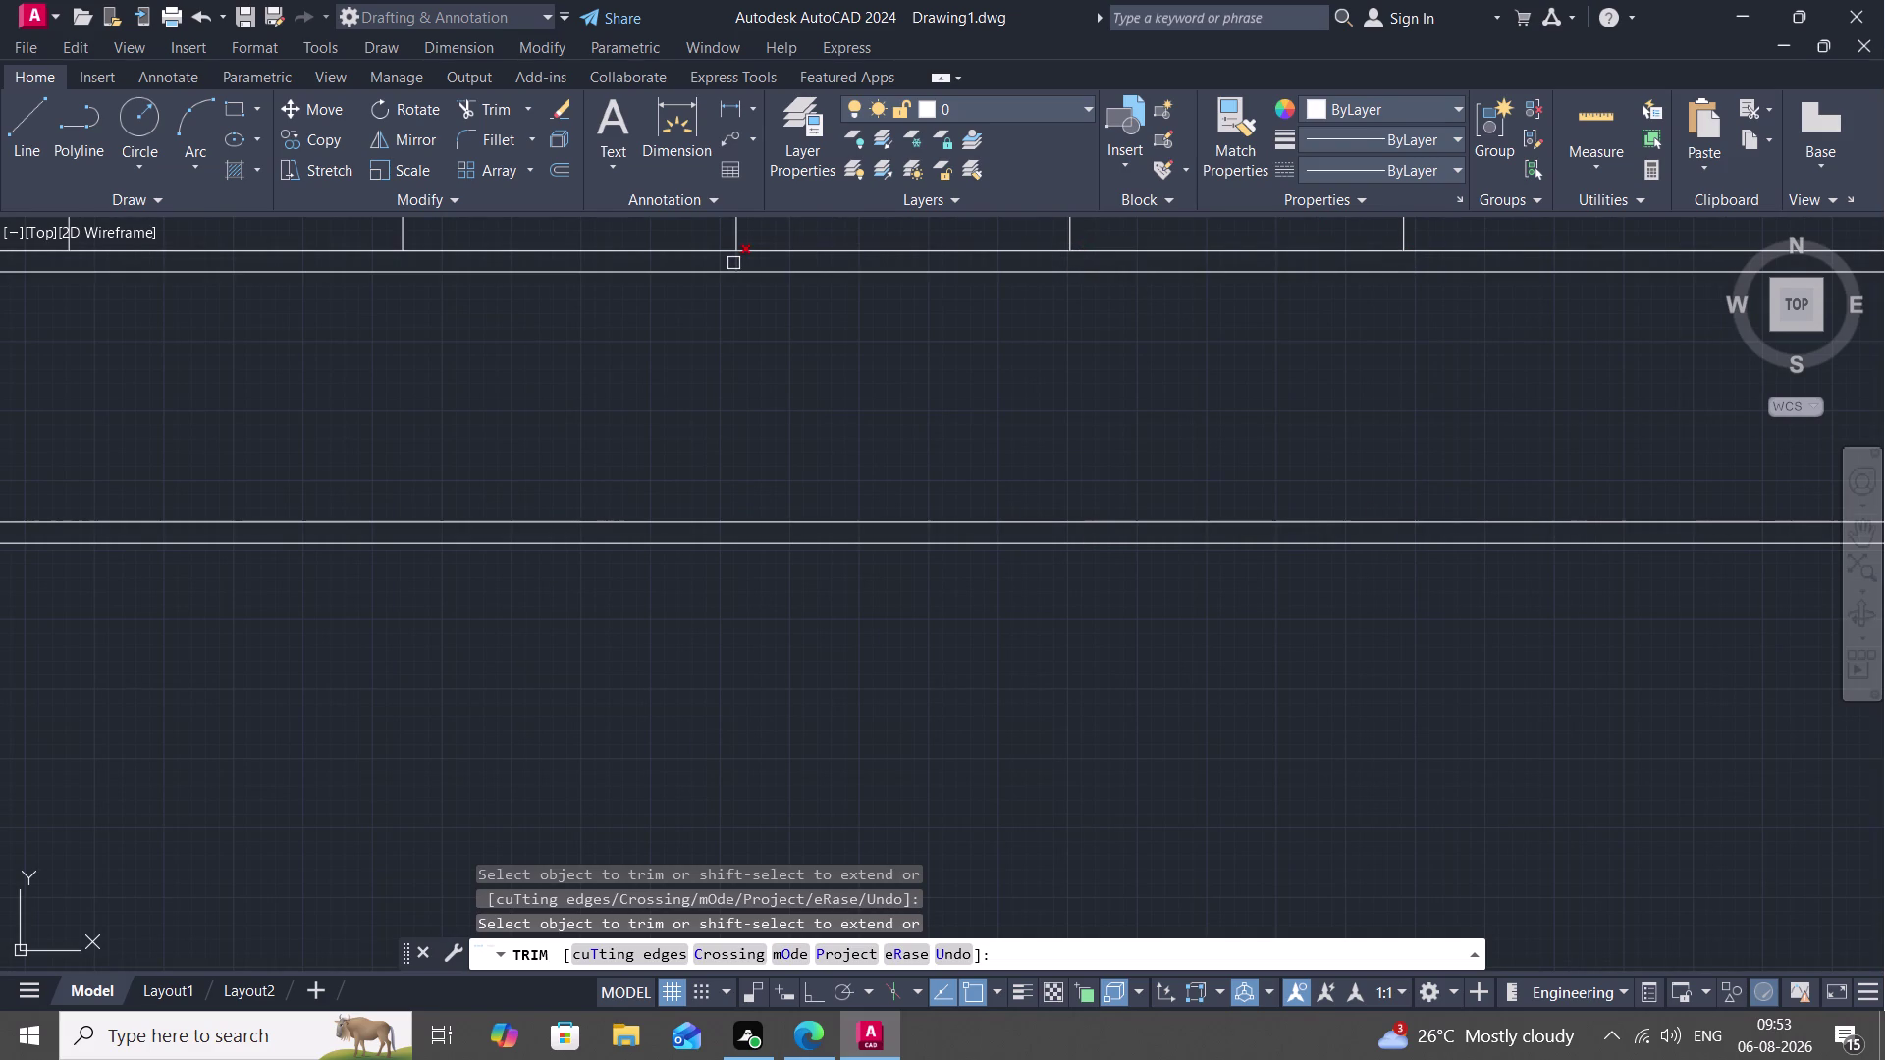
click(734, 262)
End trimming and bring the stair and landing area back into view.
scroll(down, 3)
middle_drag(753, 353, 698, 451)
scroll(down, 3)
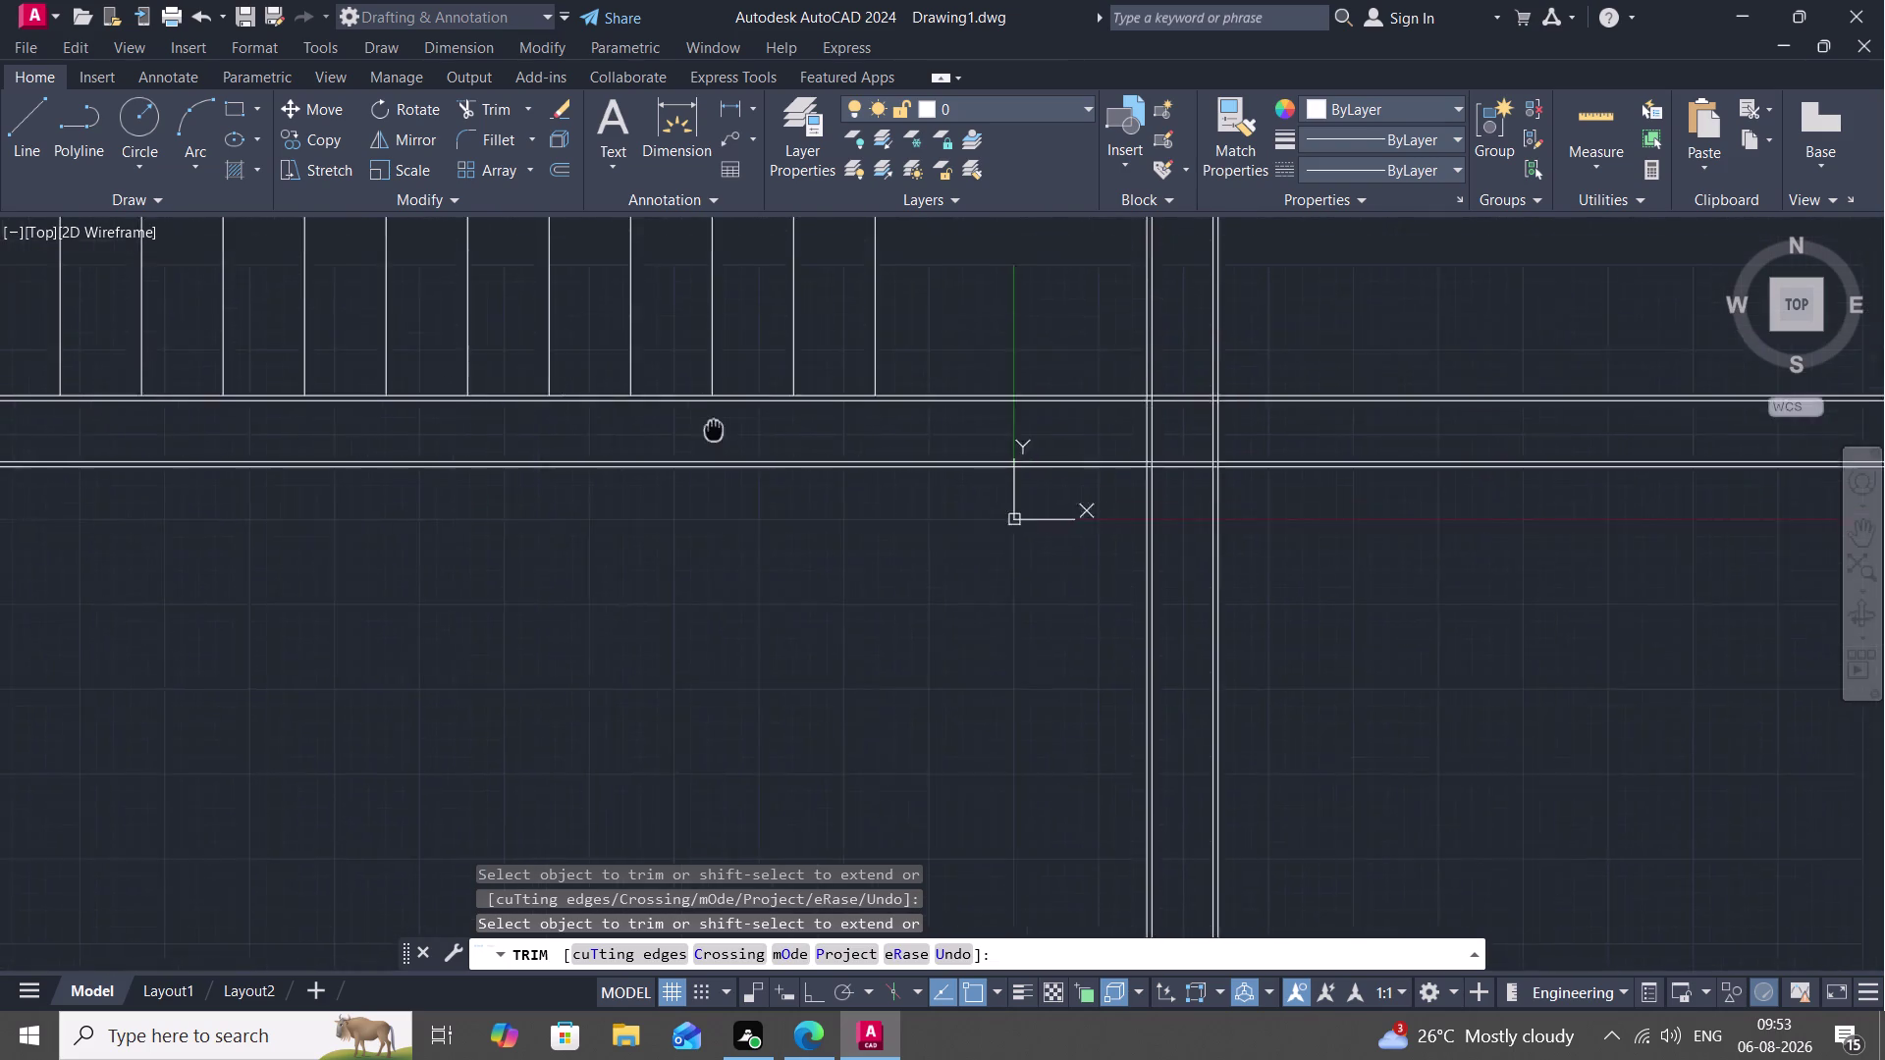
middle_drag(698, 451, 633, 486)
scroll(down, 3)
key(Escape)
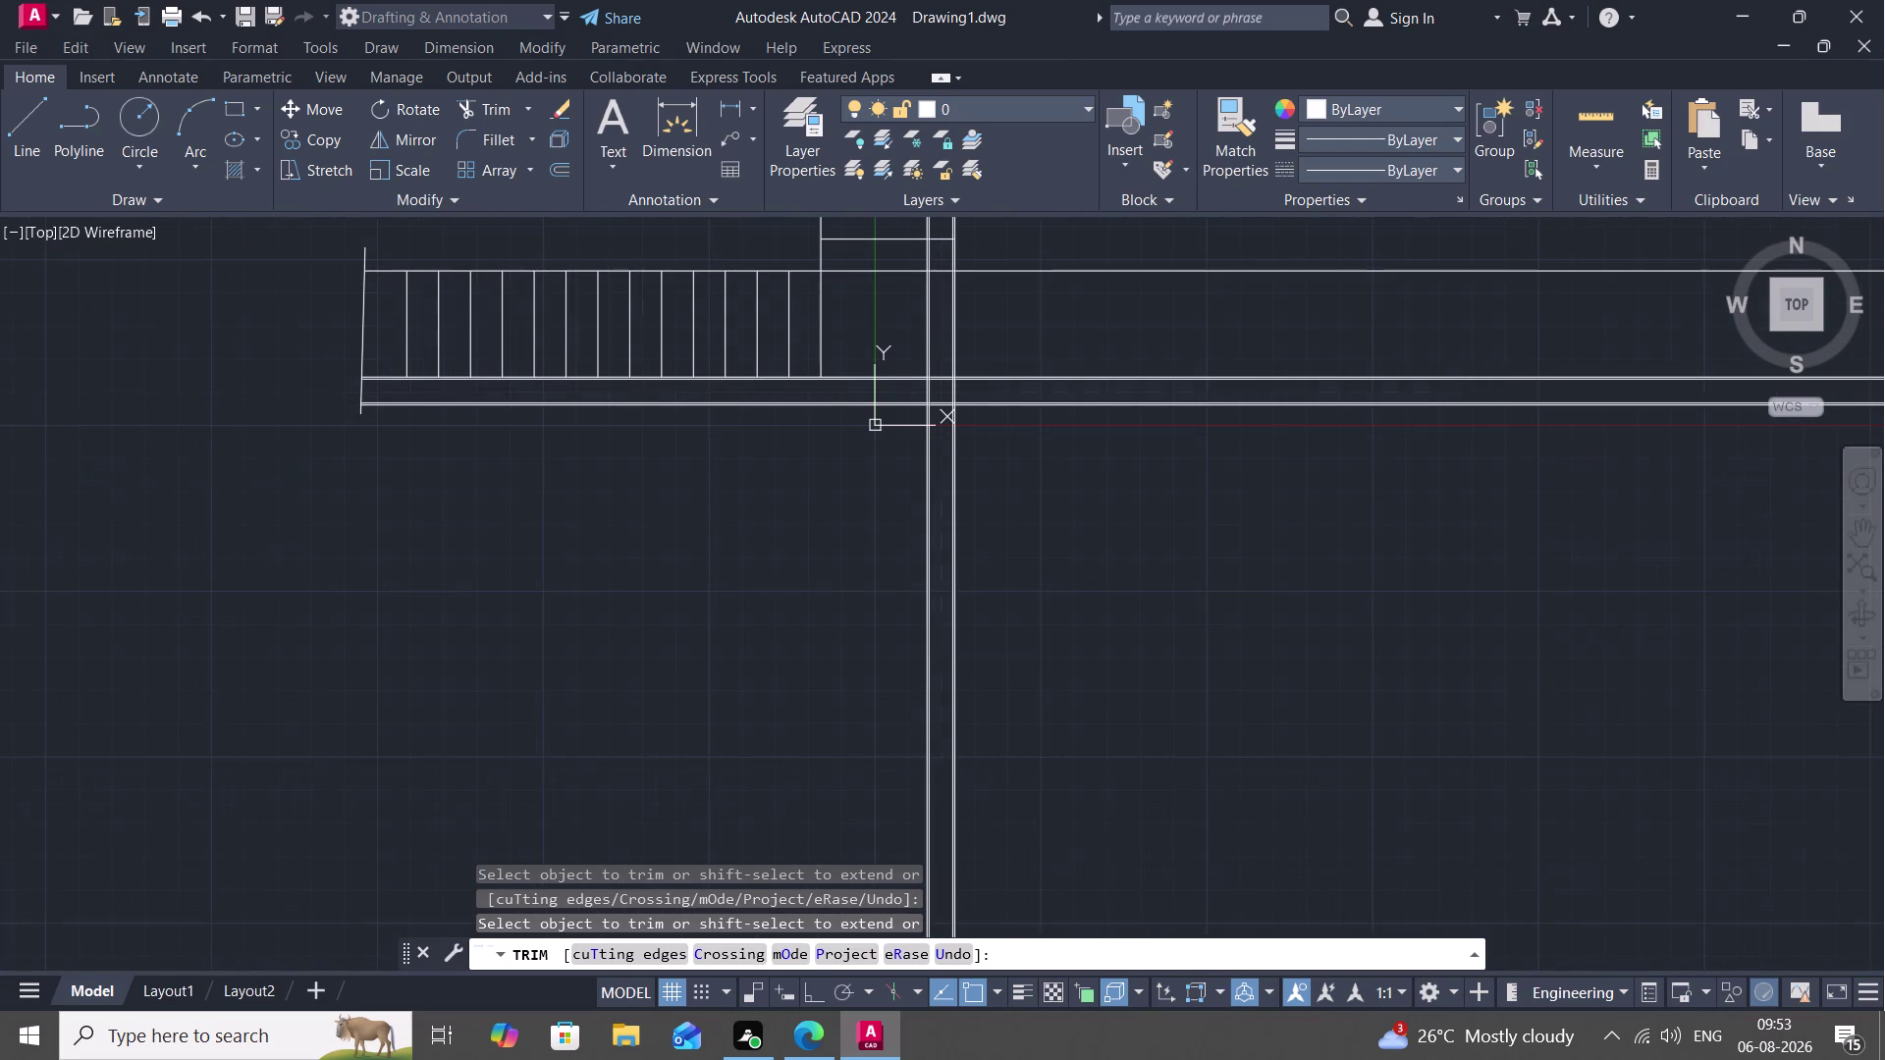
middle_drag(841, 325, 753, 598)
scroll(up, 3)
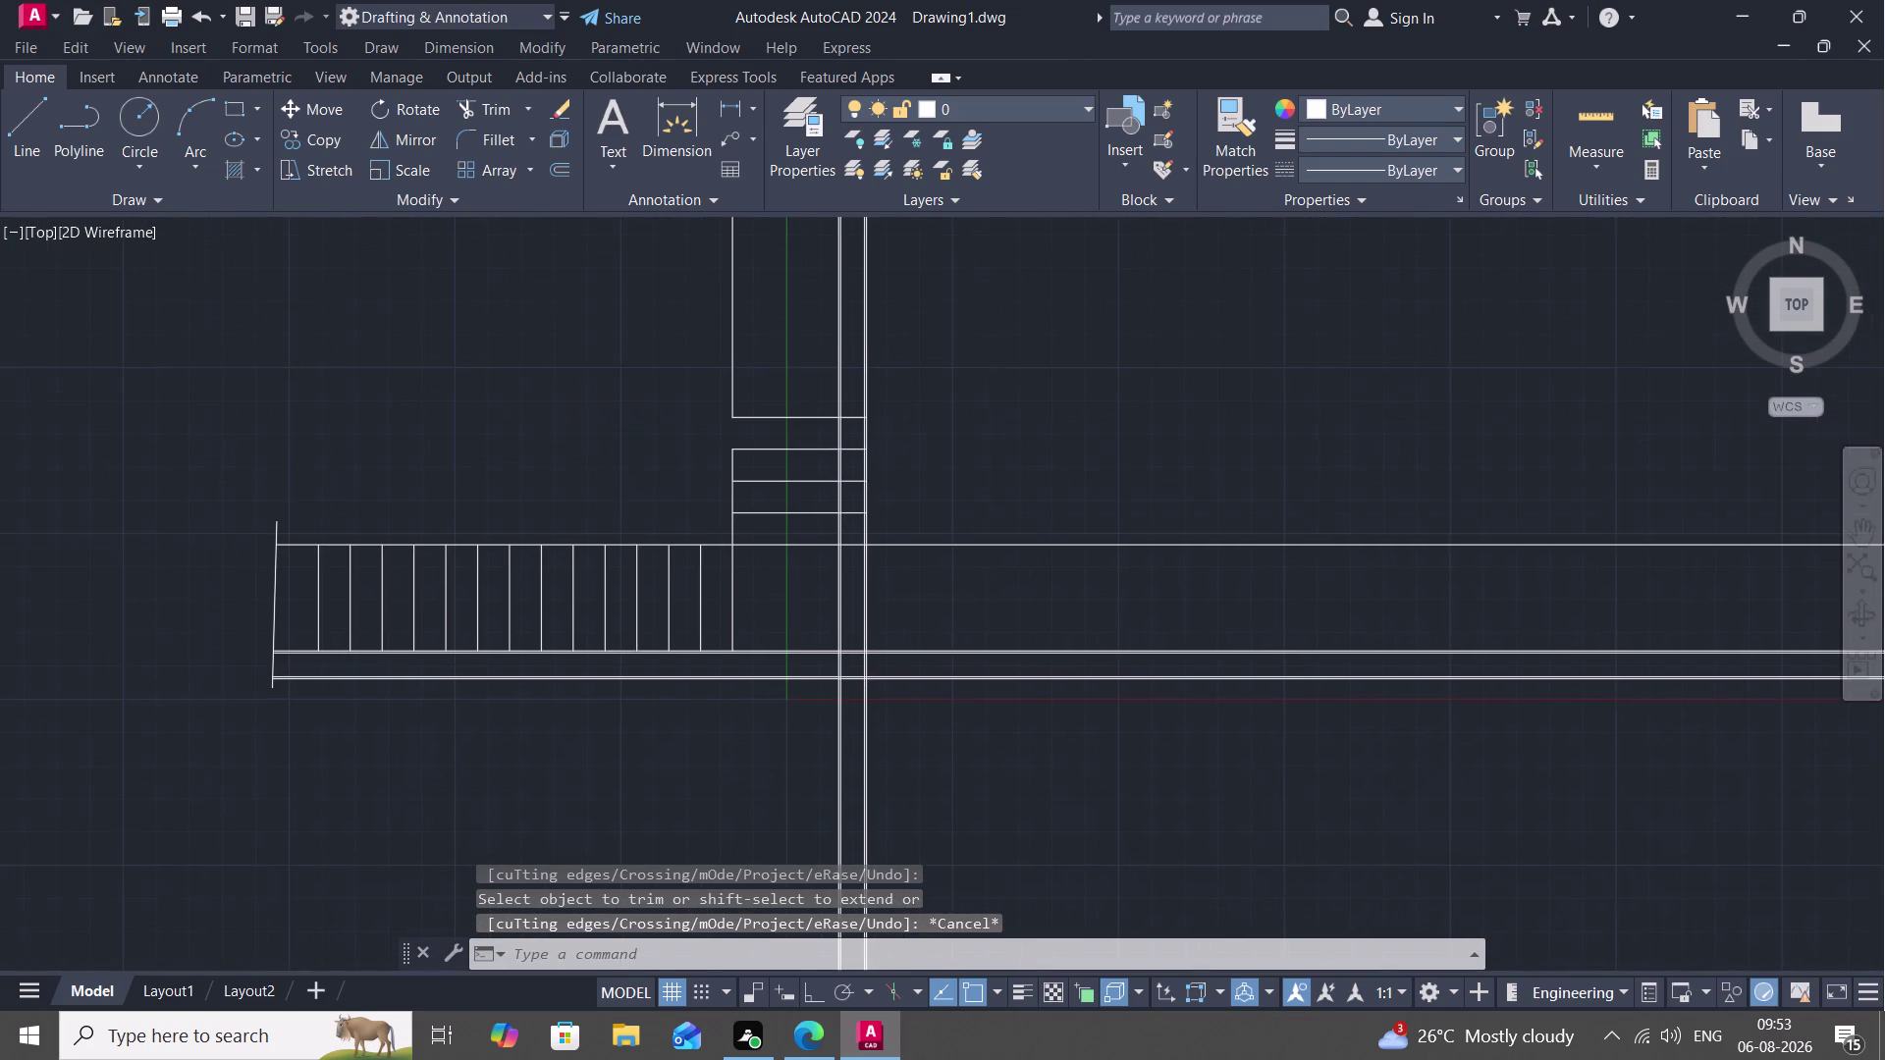
Try extending a landing line to the wall, cancel EXTEND, and start OFFSET again.
text(EX)
key(space)
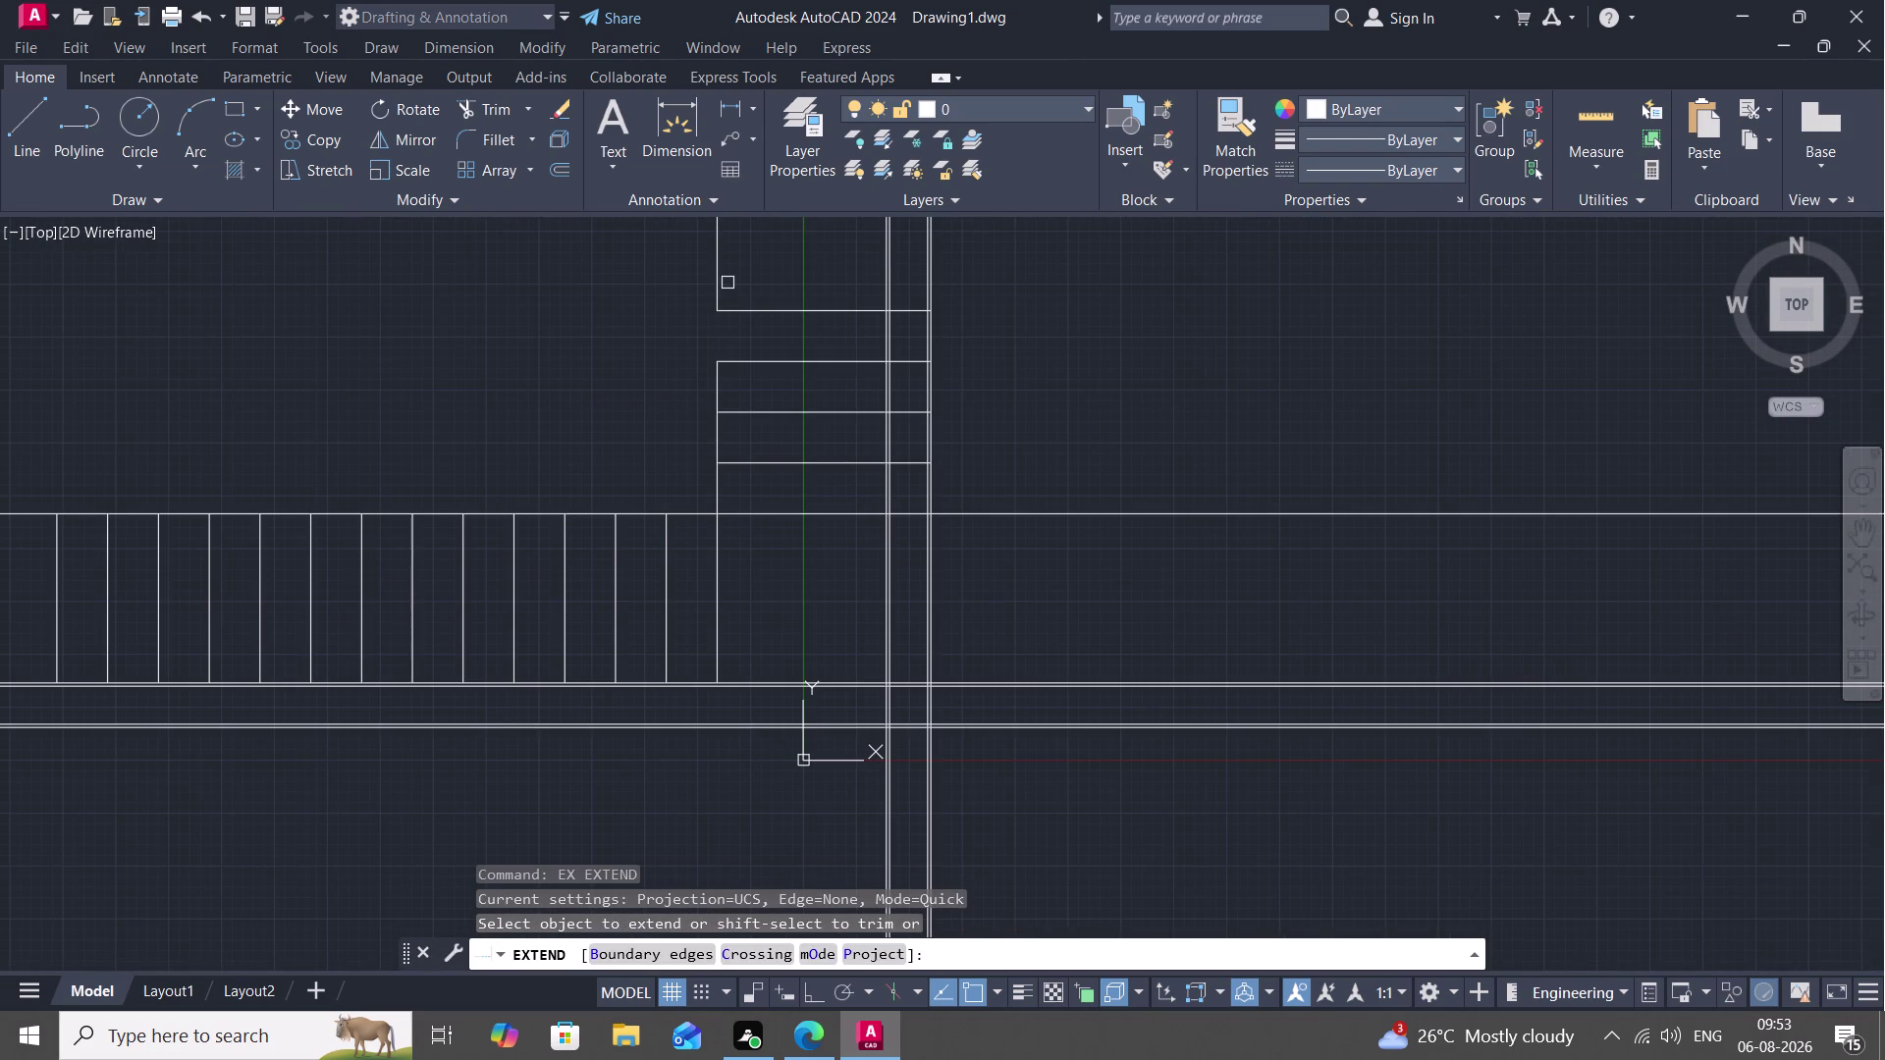
click(718, 293)
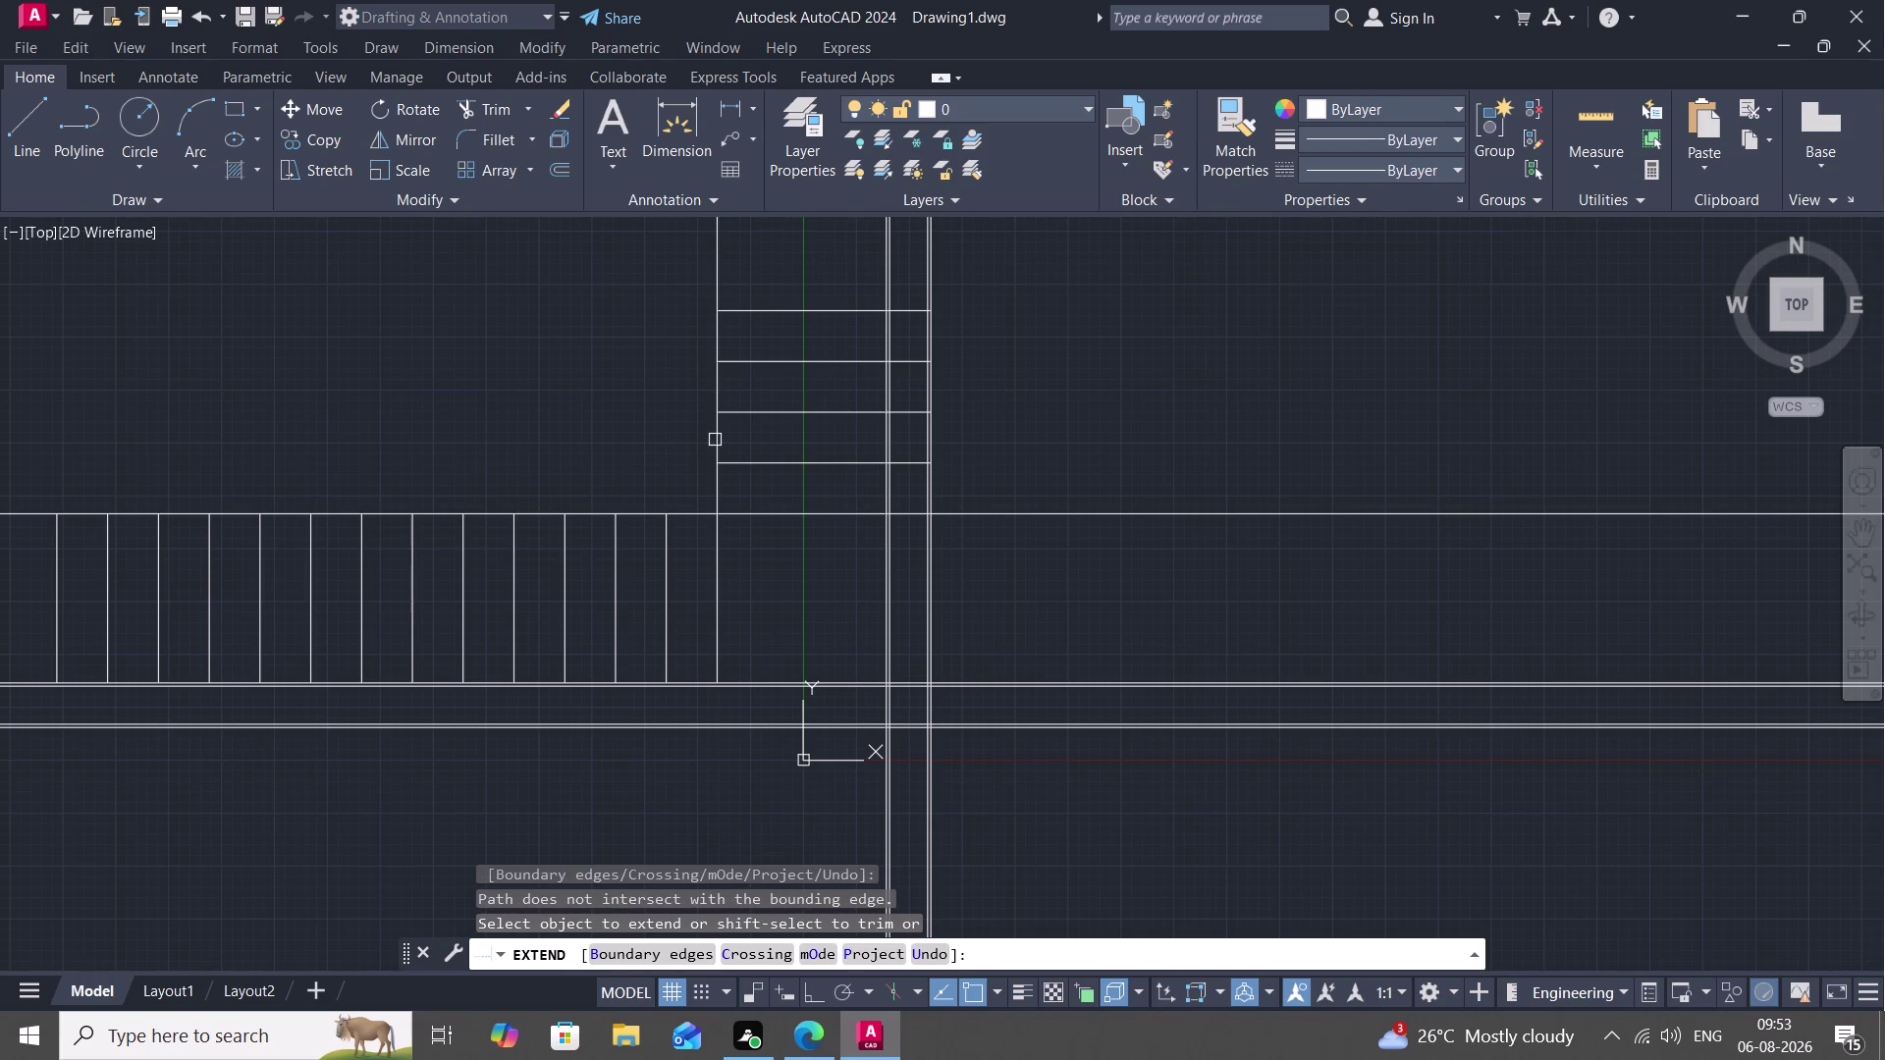
key(o)
key(space)
key(Escape)
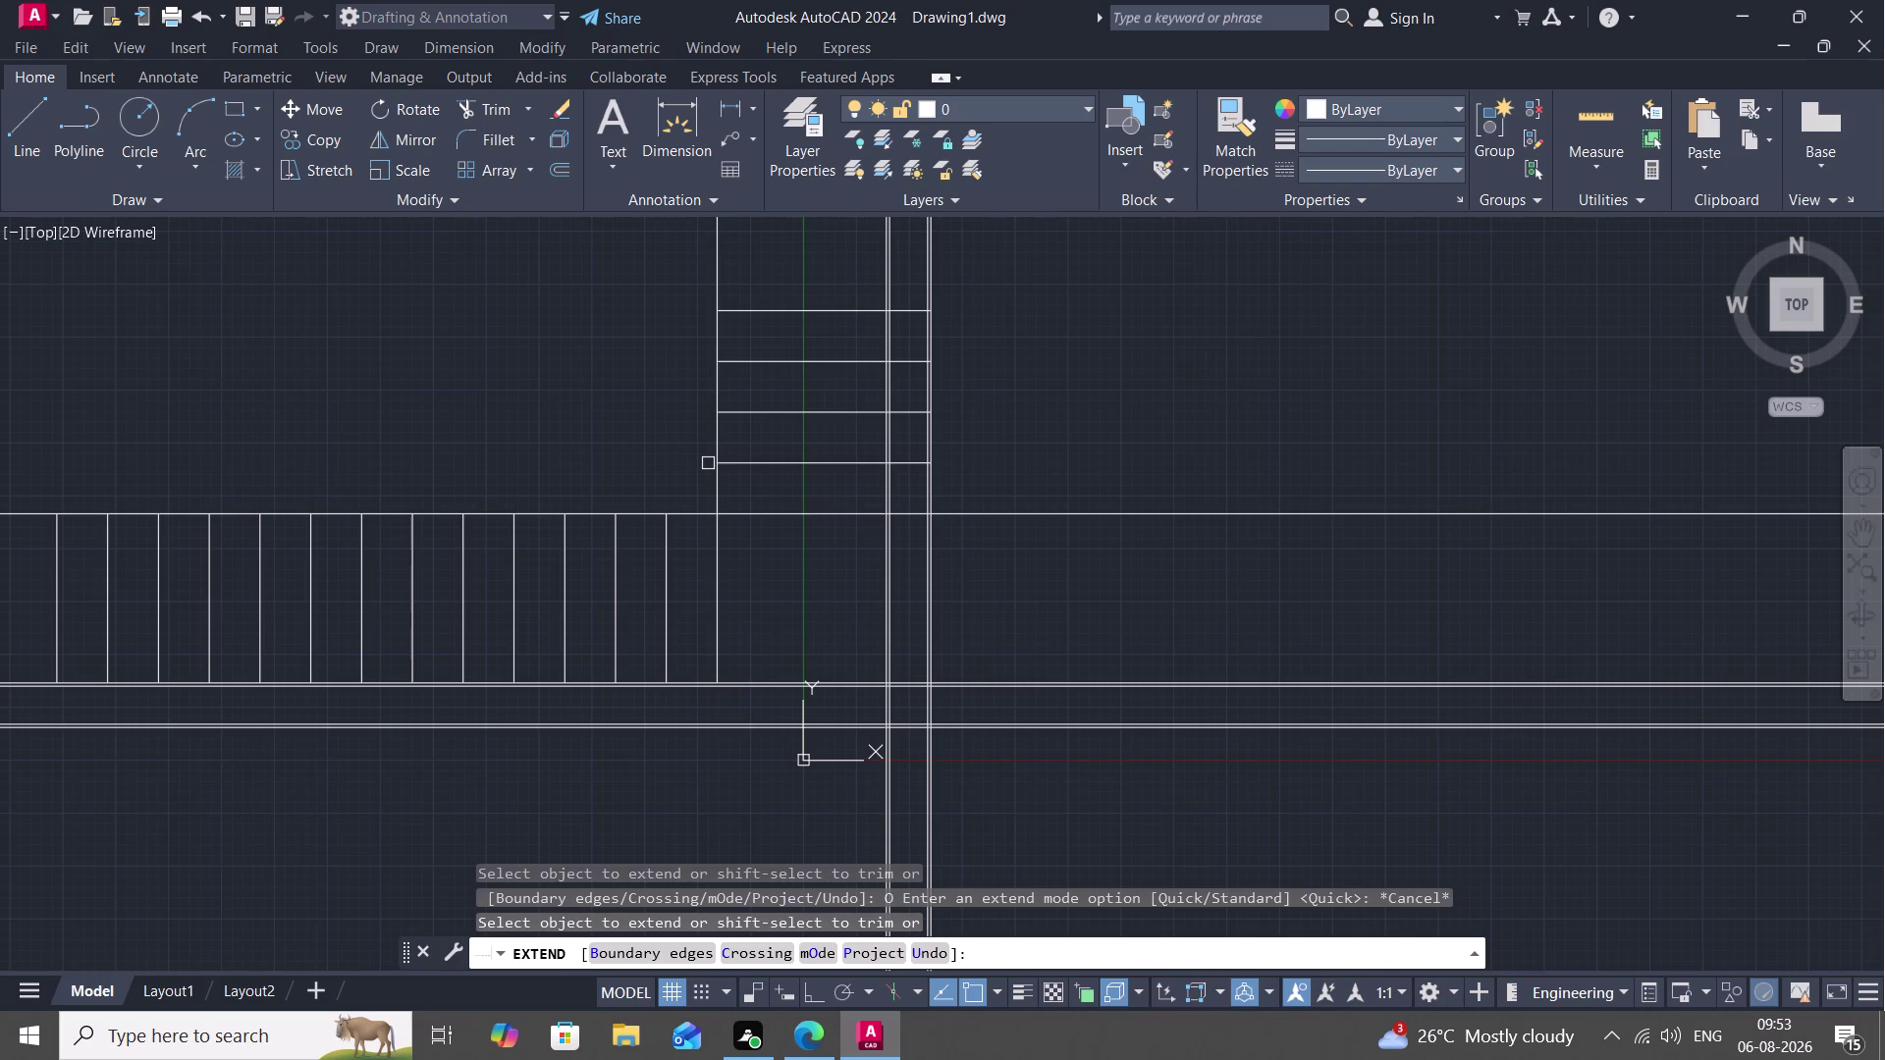
key(Escape)
text(O)
key(space)
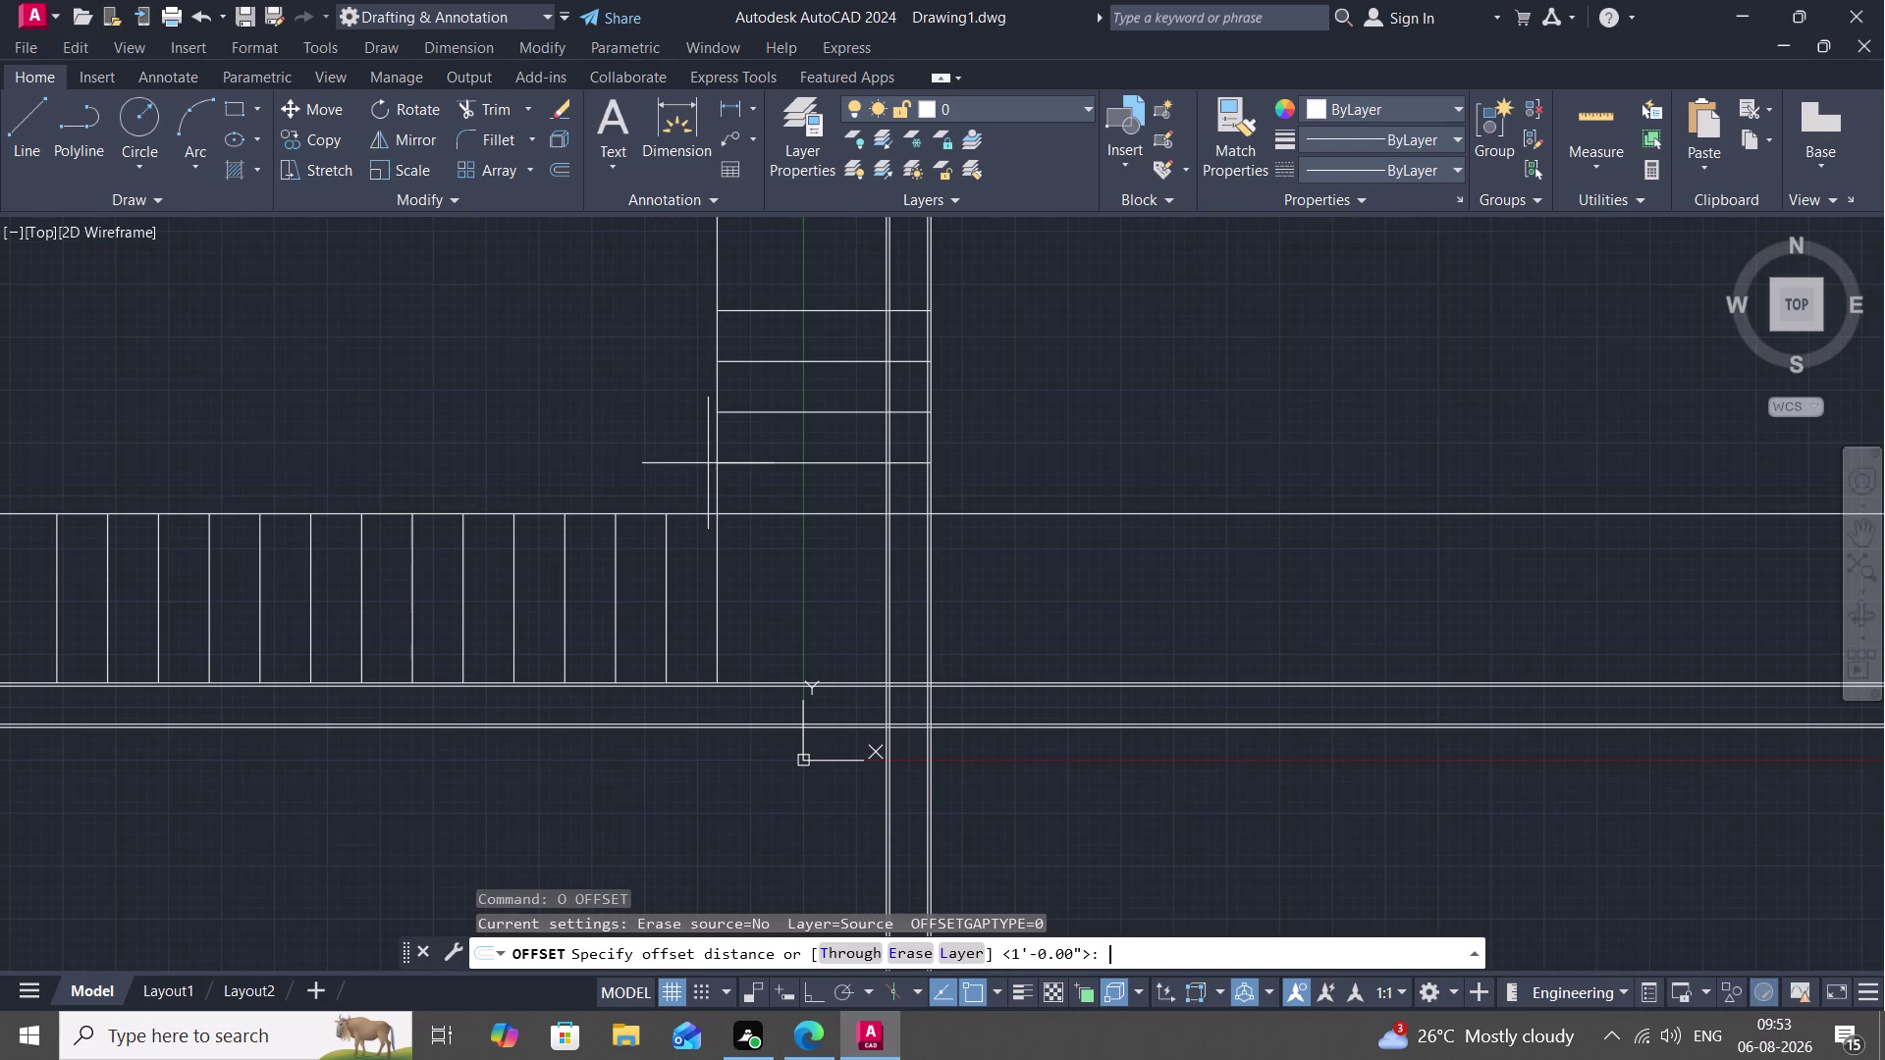
Offset the upper horizontal tread edge 1" upward and end the offset.
key(1)
key(shift+quotedbl)
key(space)
click(584, 514)
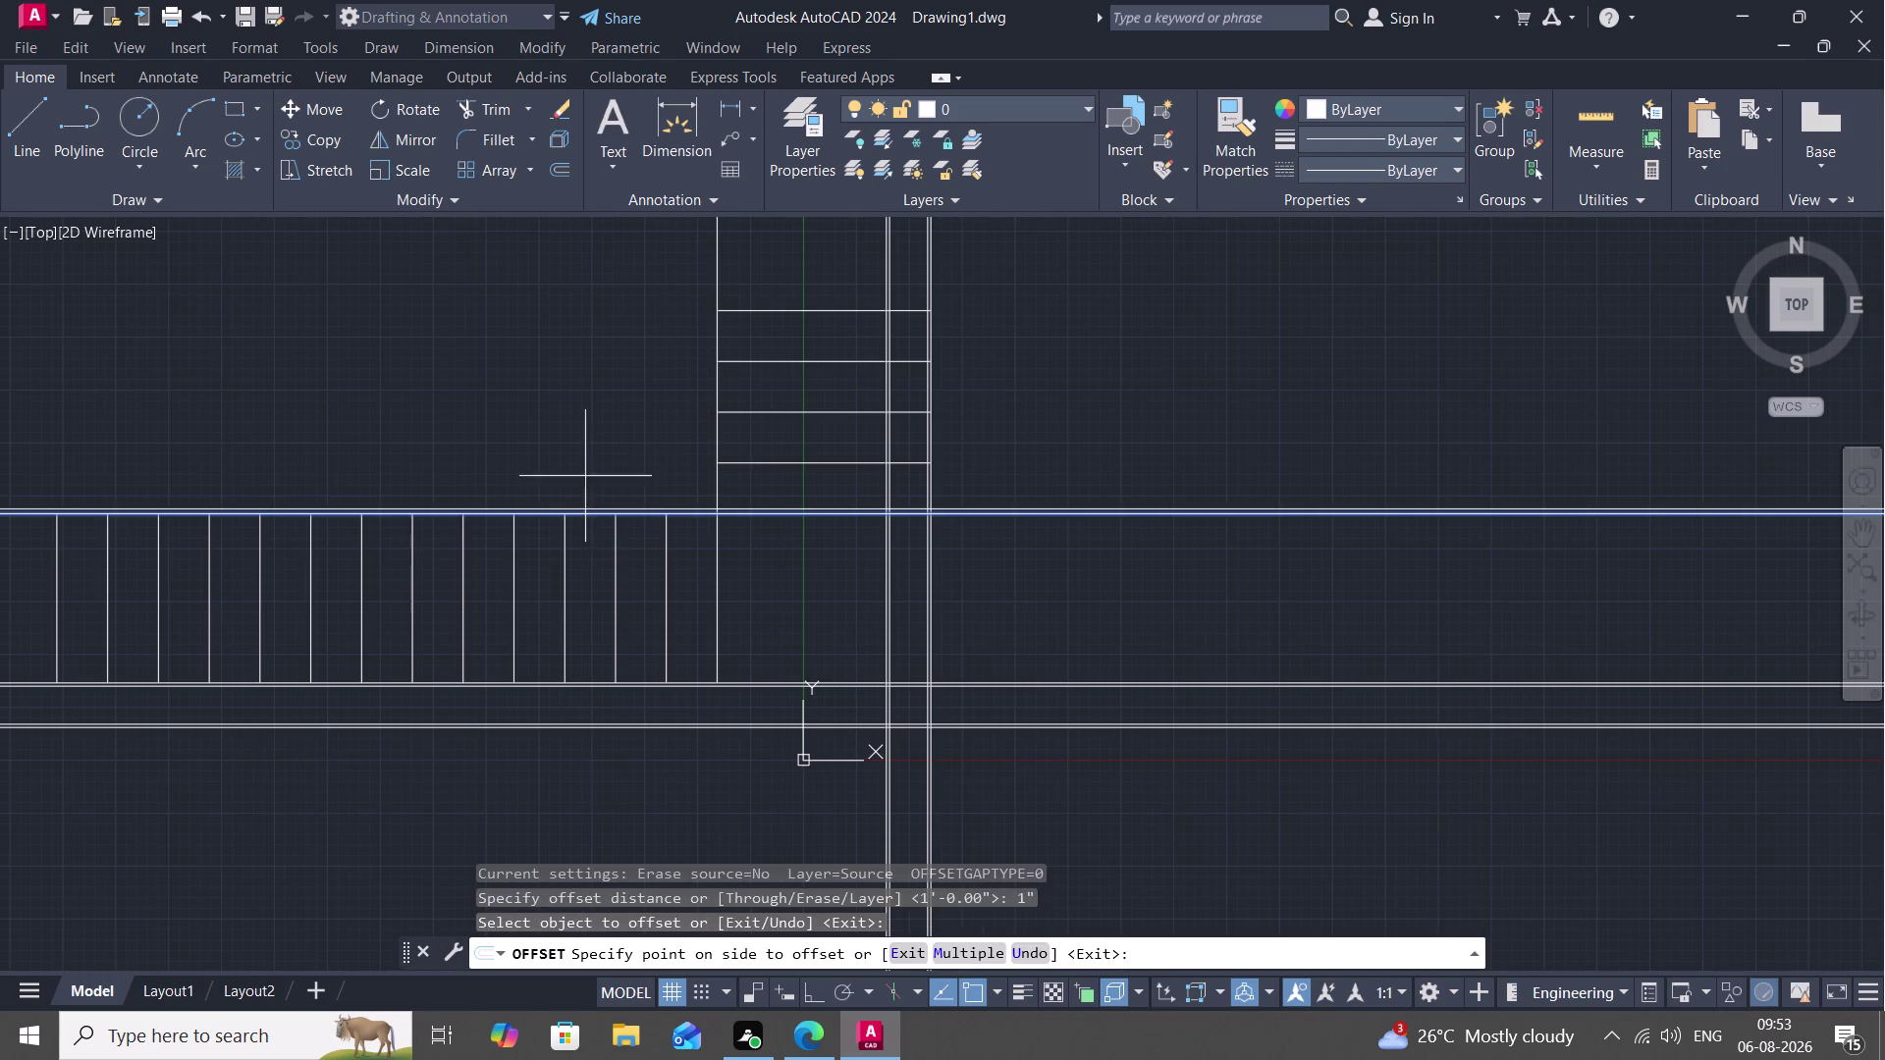
click(585, 474)
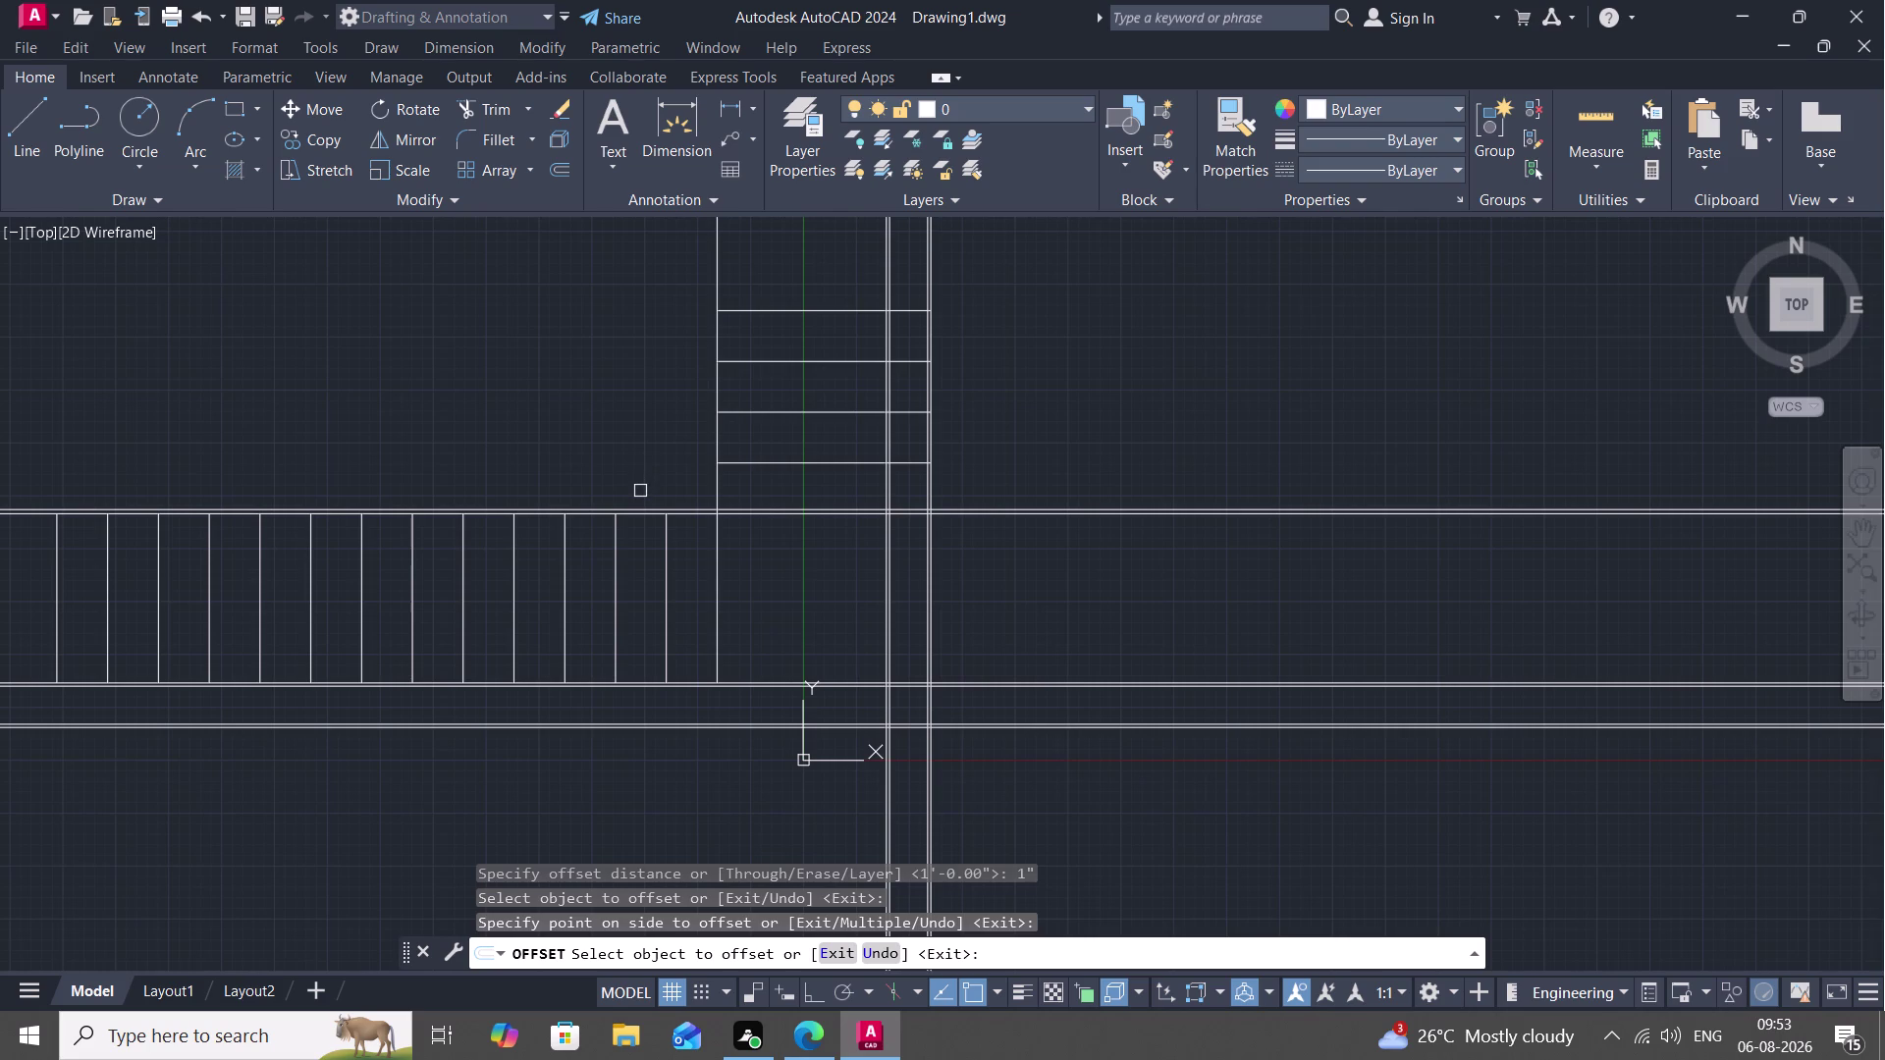
scroll(down, 3)
scroll(up, 3)
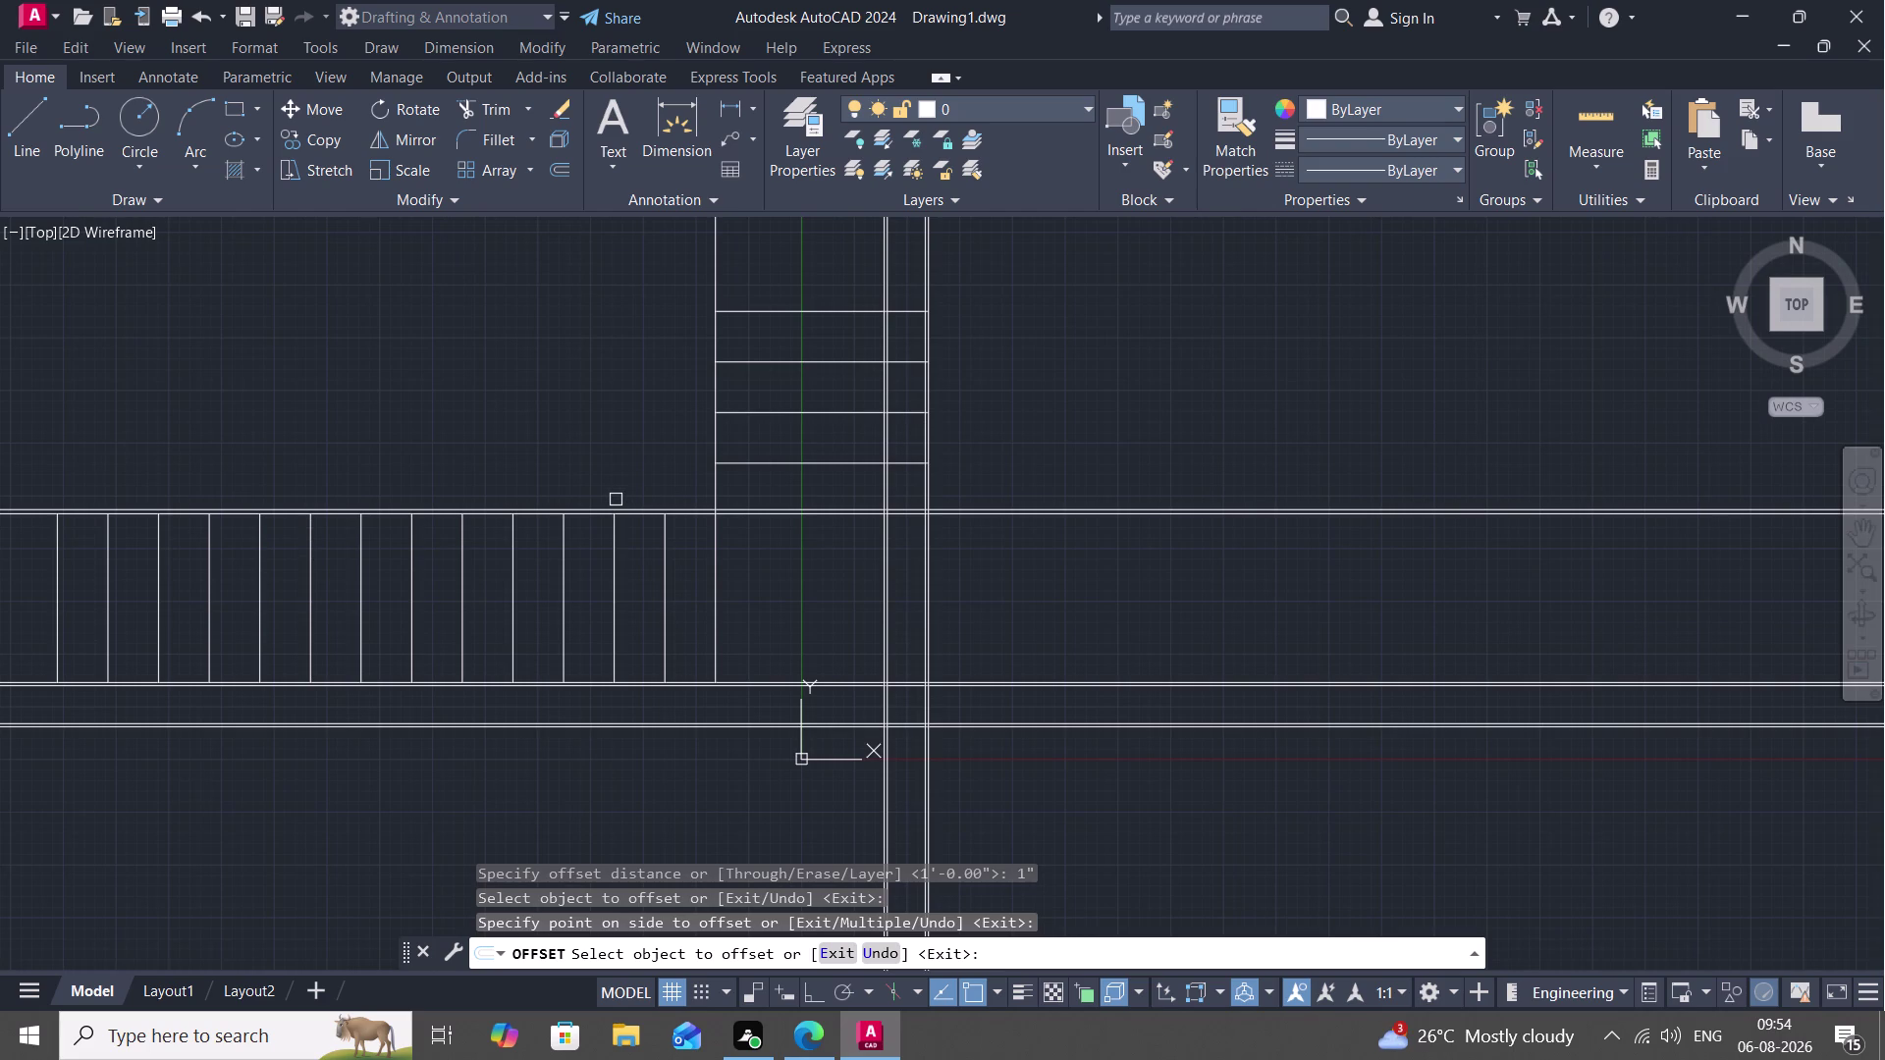
key(Escape)
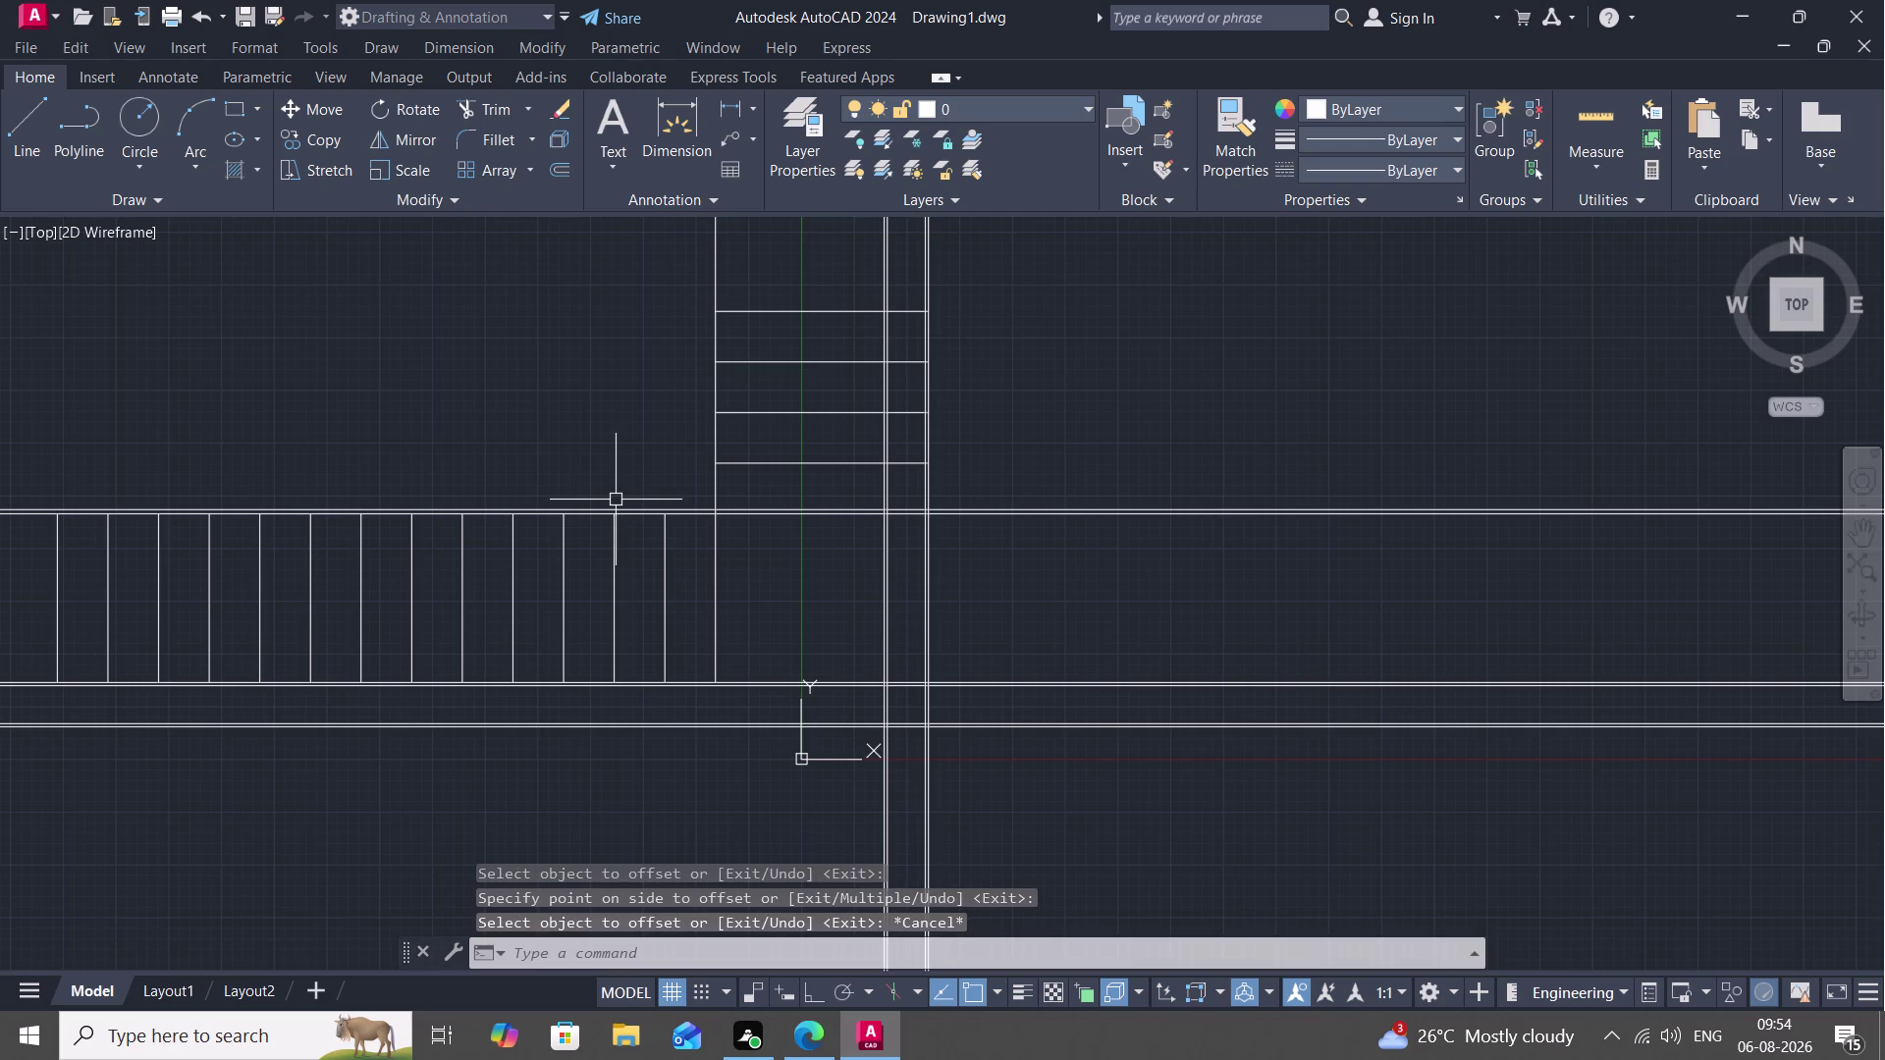
Select a vertical tread line, clear the selection, then delete another picked object.
click(617, 512)
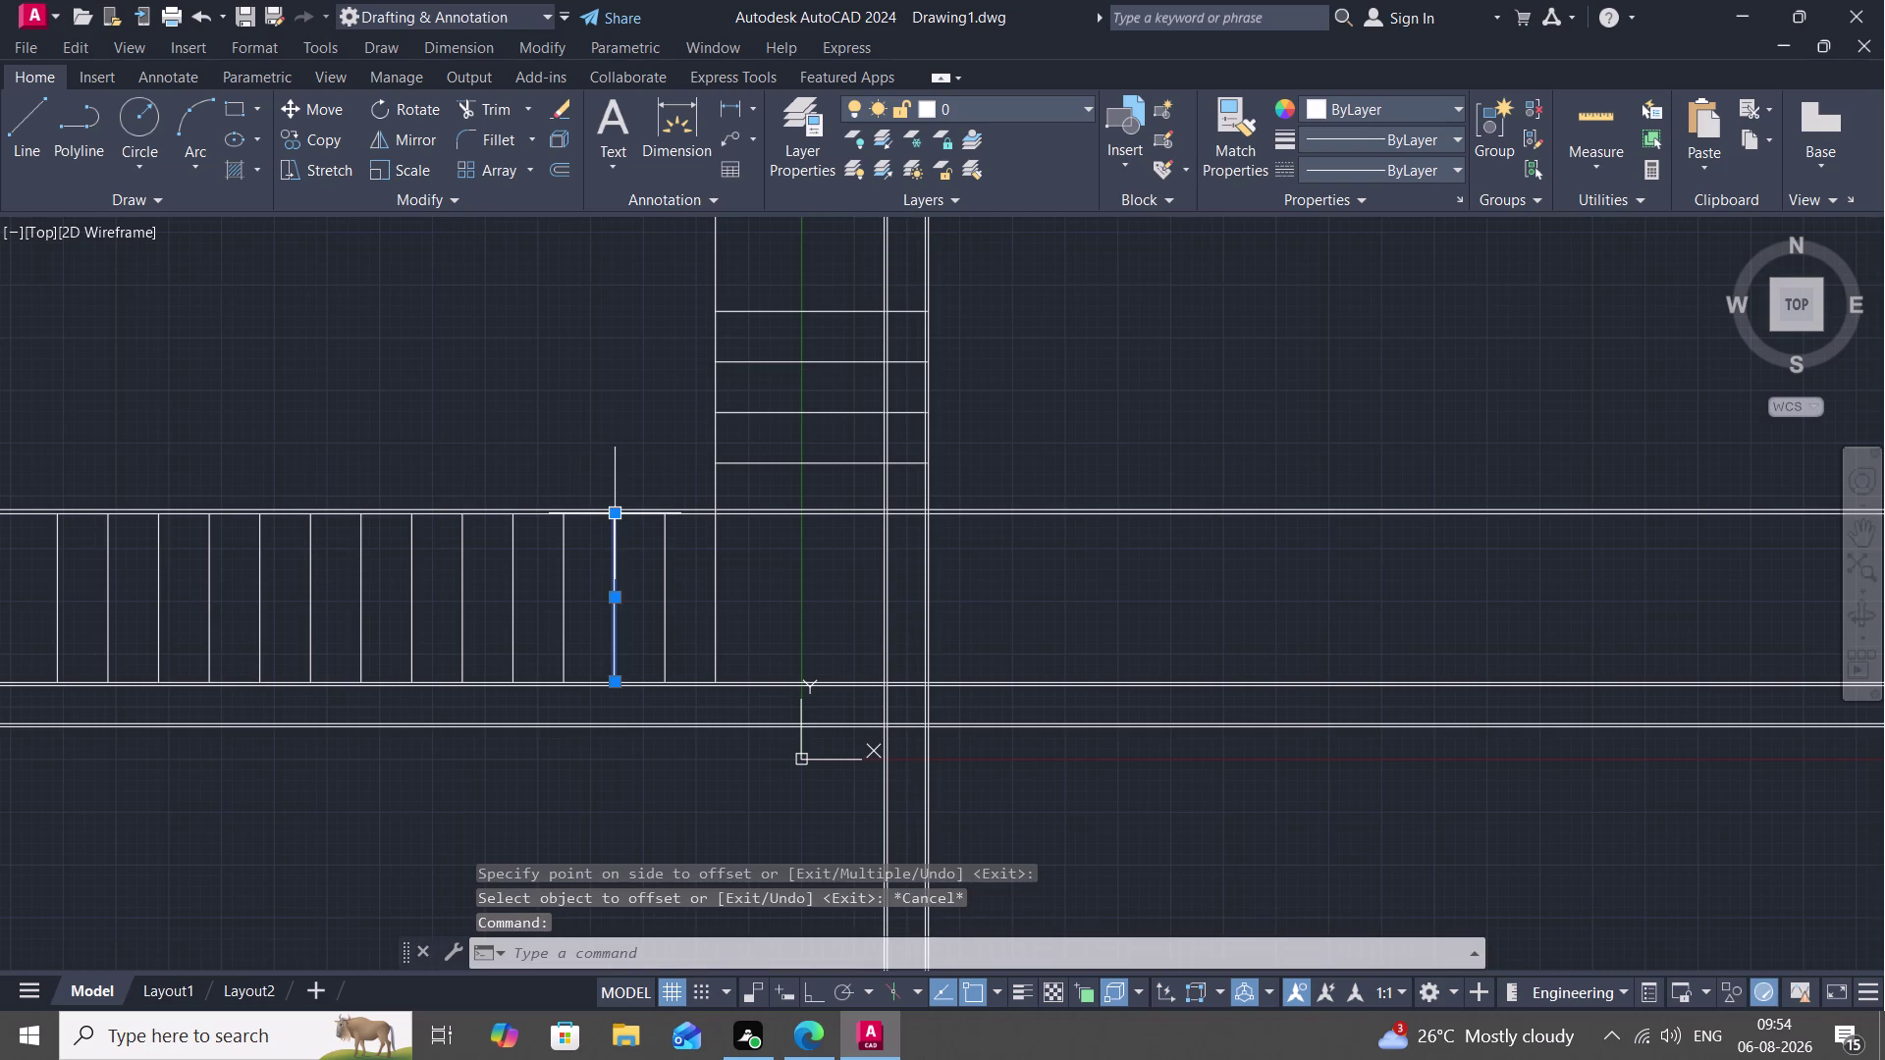
scroll(up, 3)
key(Escape)
key(Escape)
scroll(up, 3)
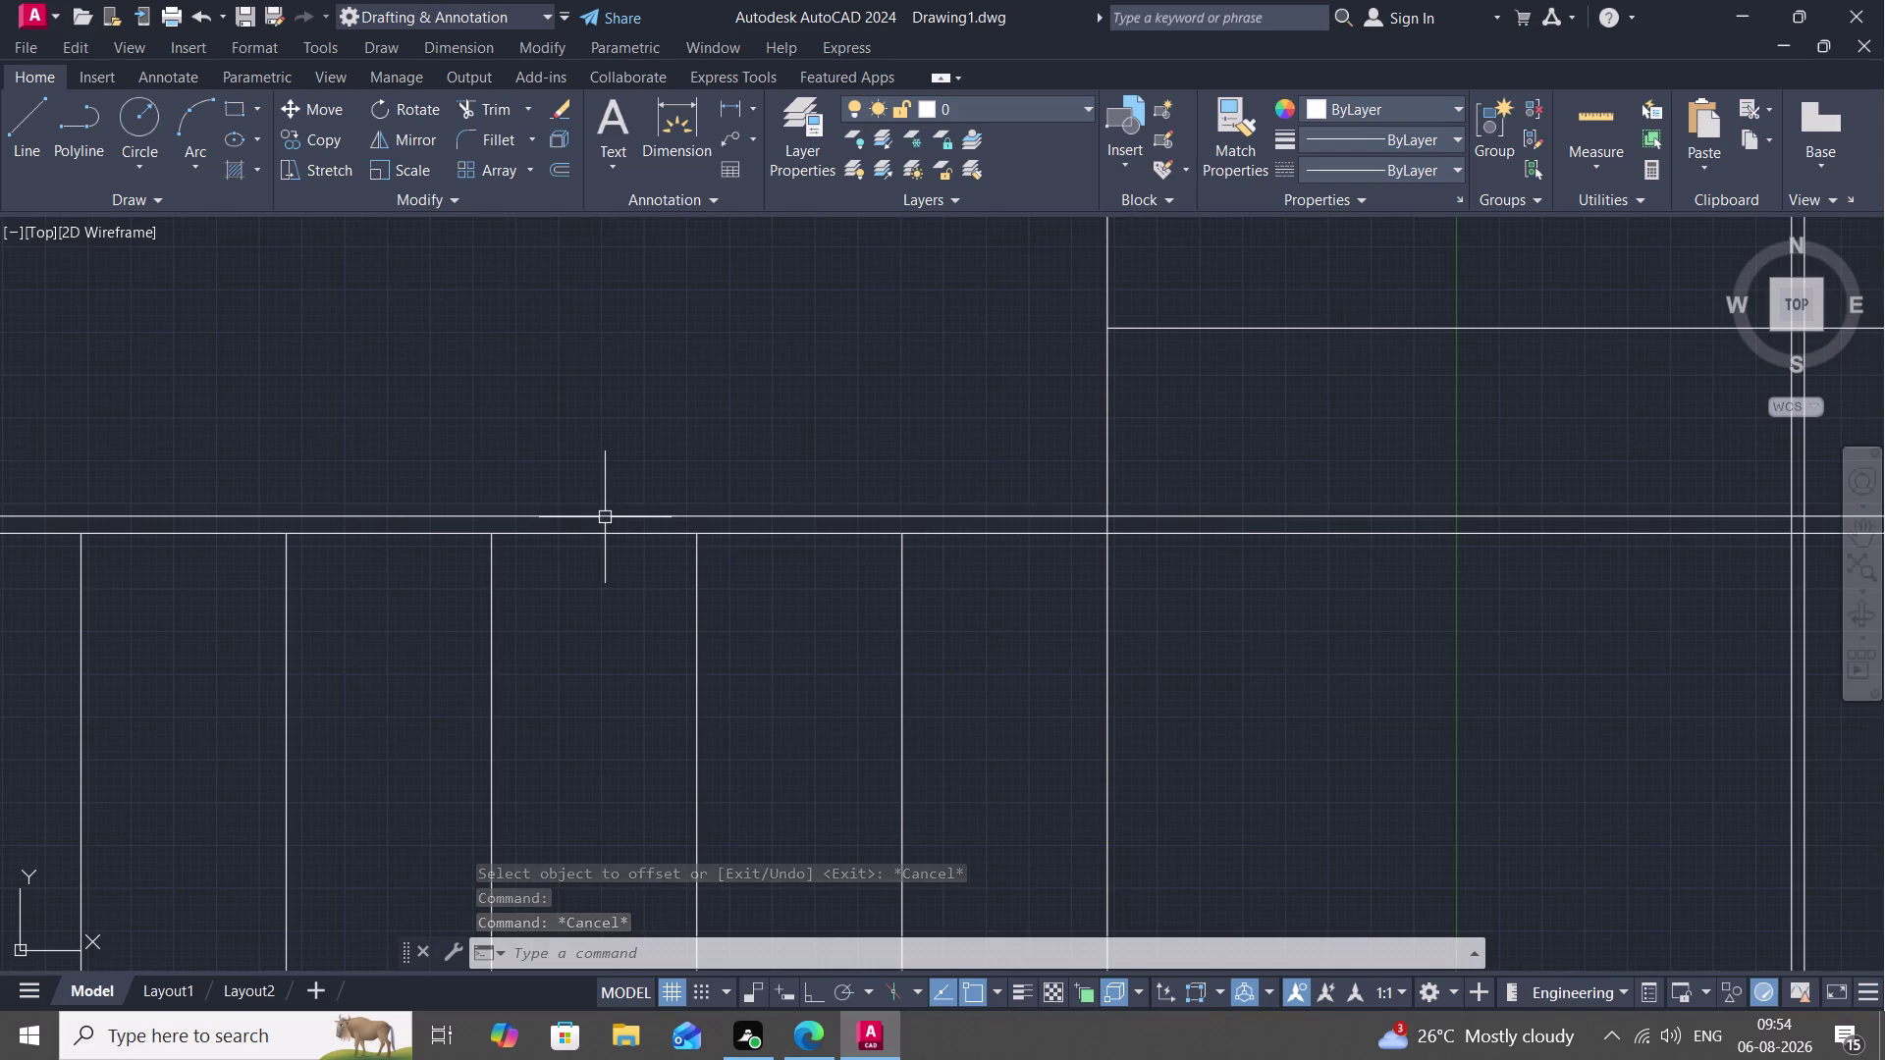
click(605, 517)
key(Delete)
scroll(down, 3)
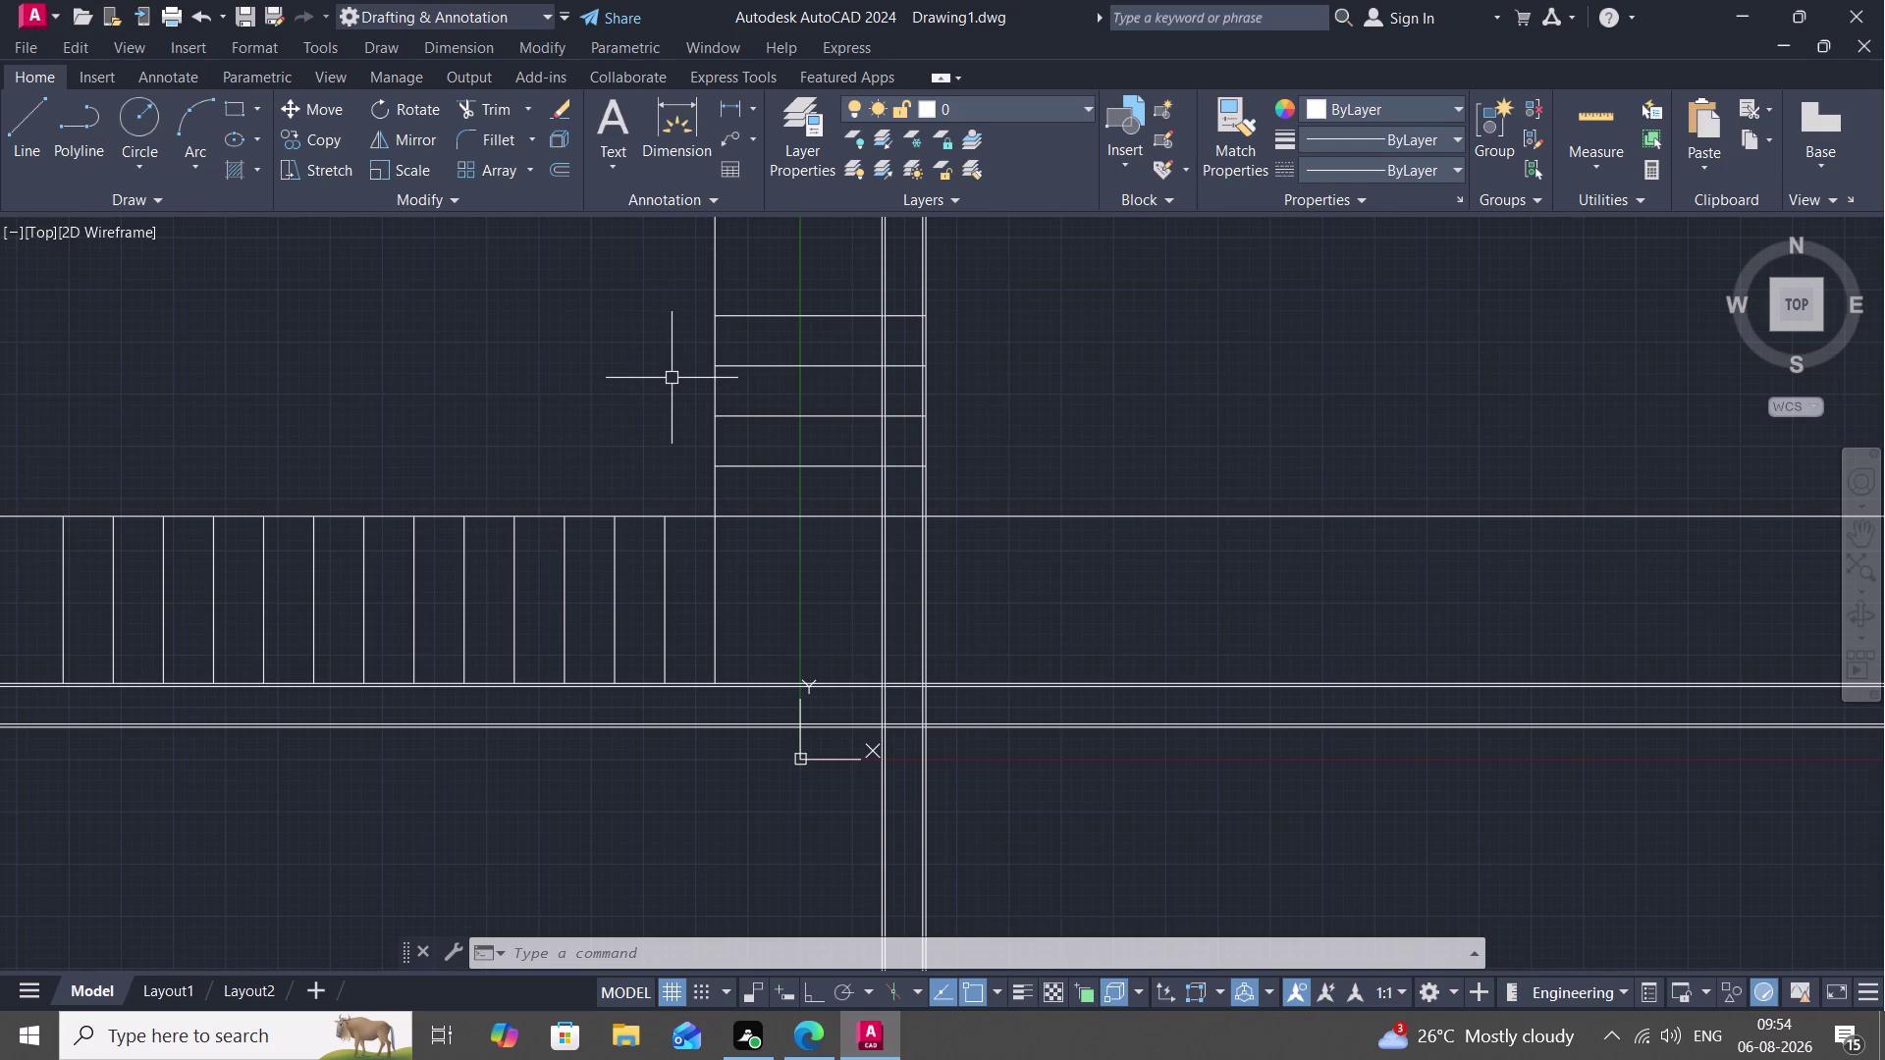
Start an offset (O) with a 3' distance.
text(O)
key(space)
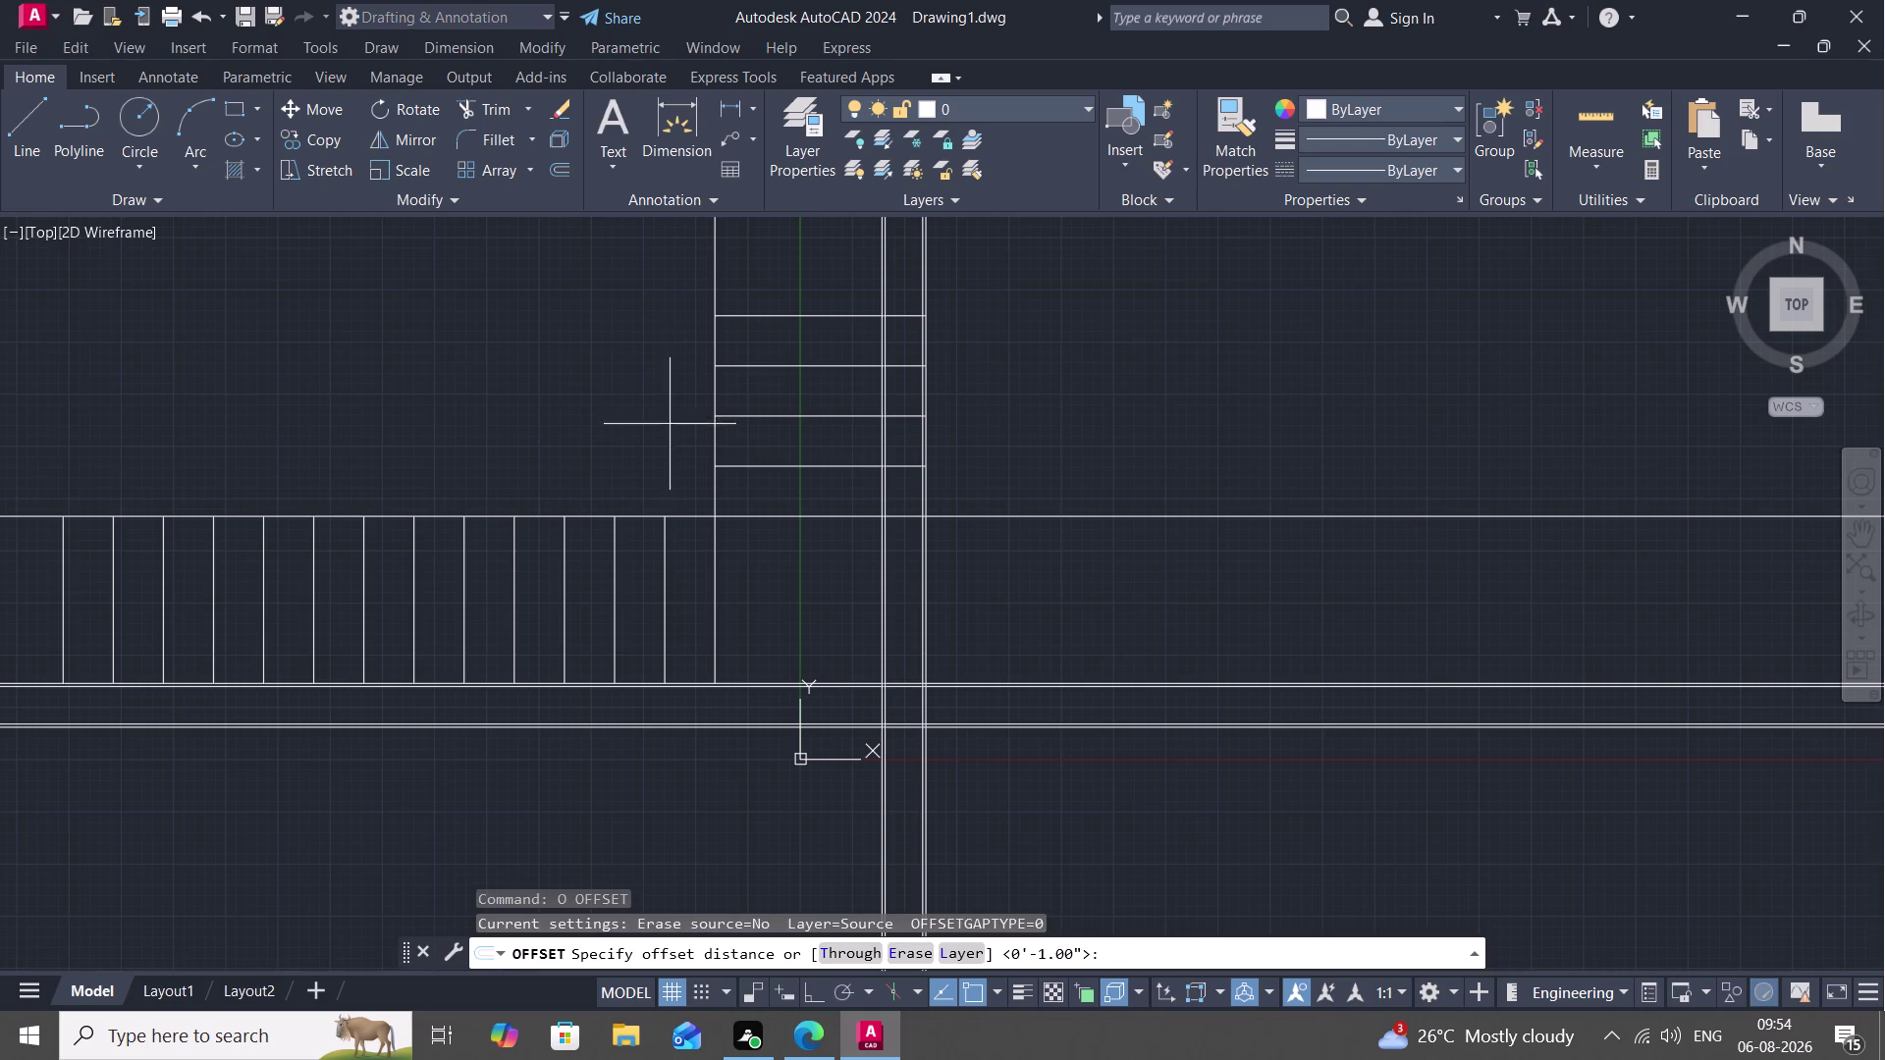
scroll(down, 3)
scroll(up, 3)
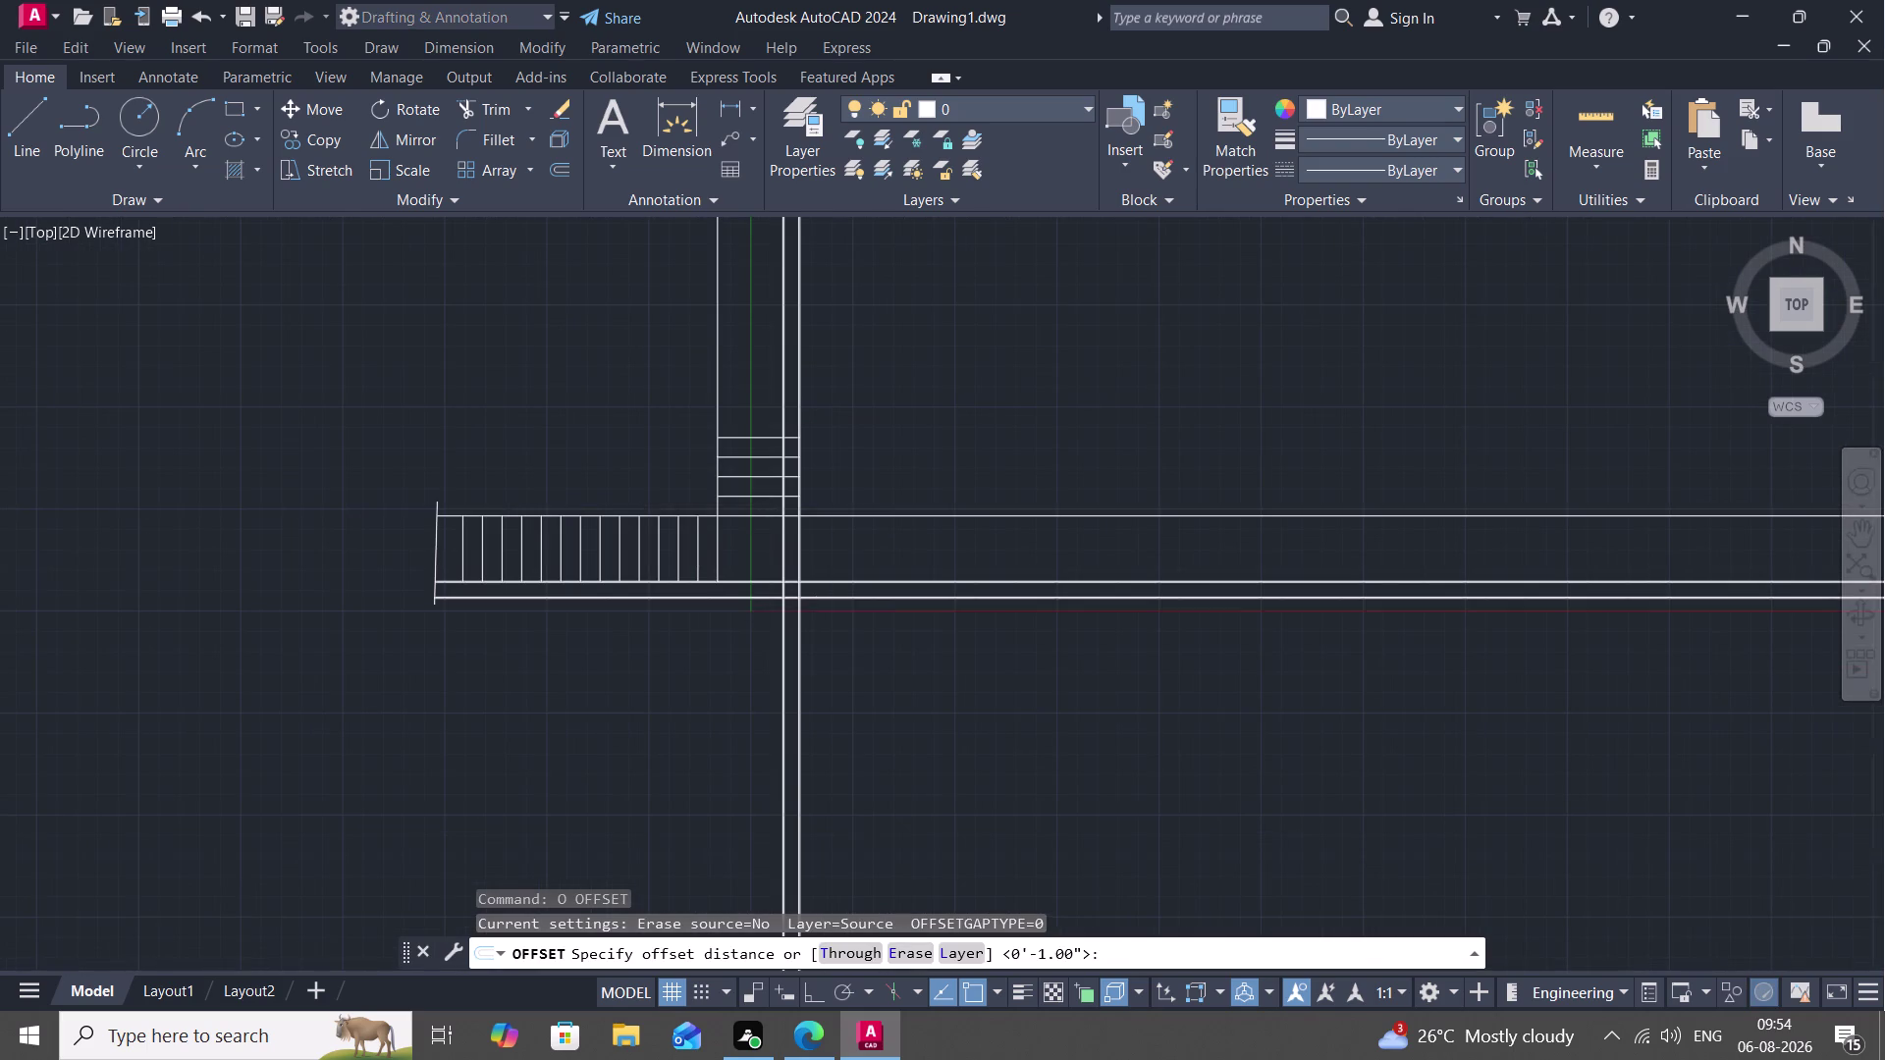
scroll(up, 3)
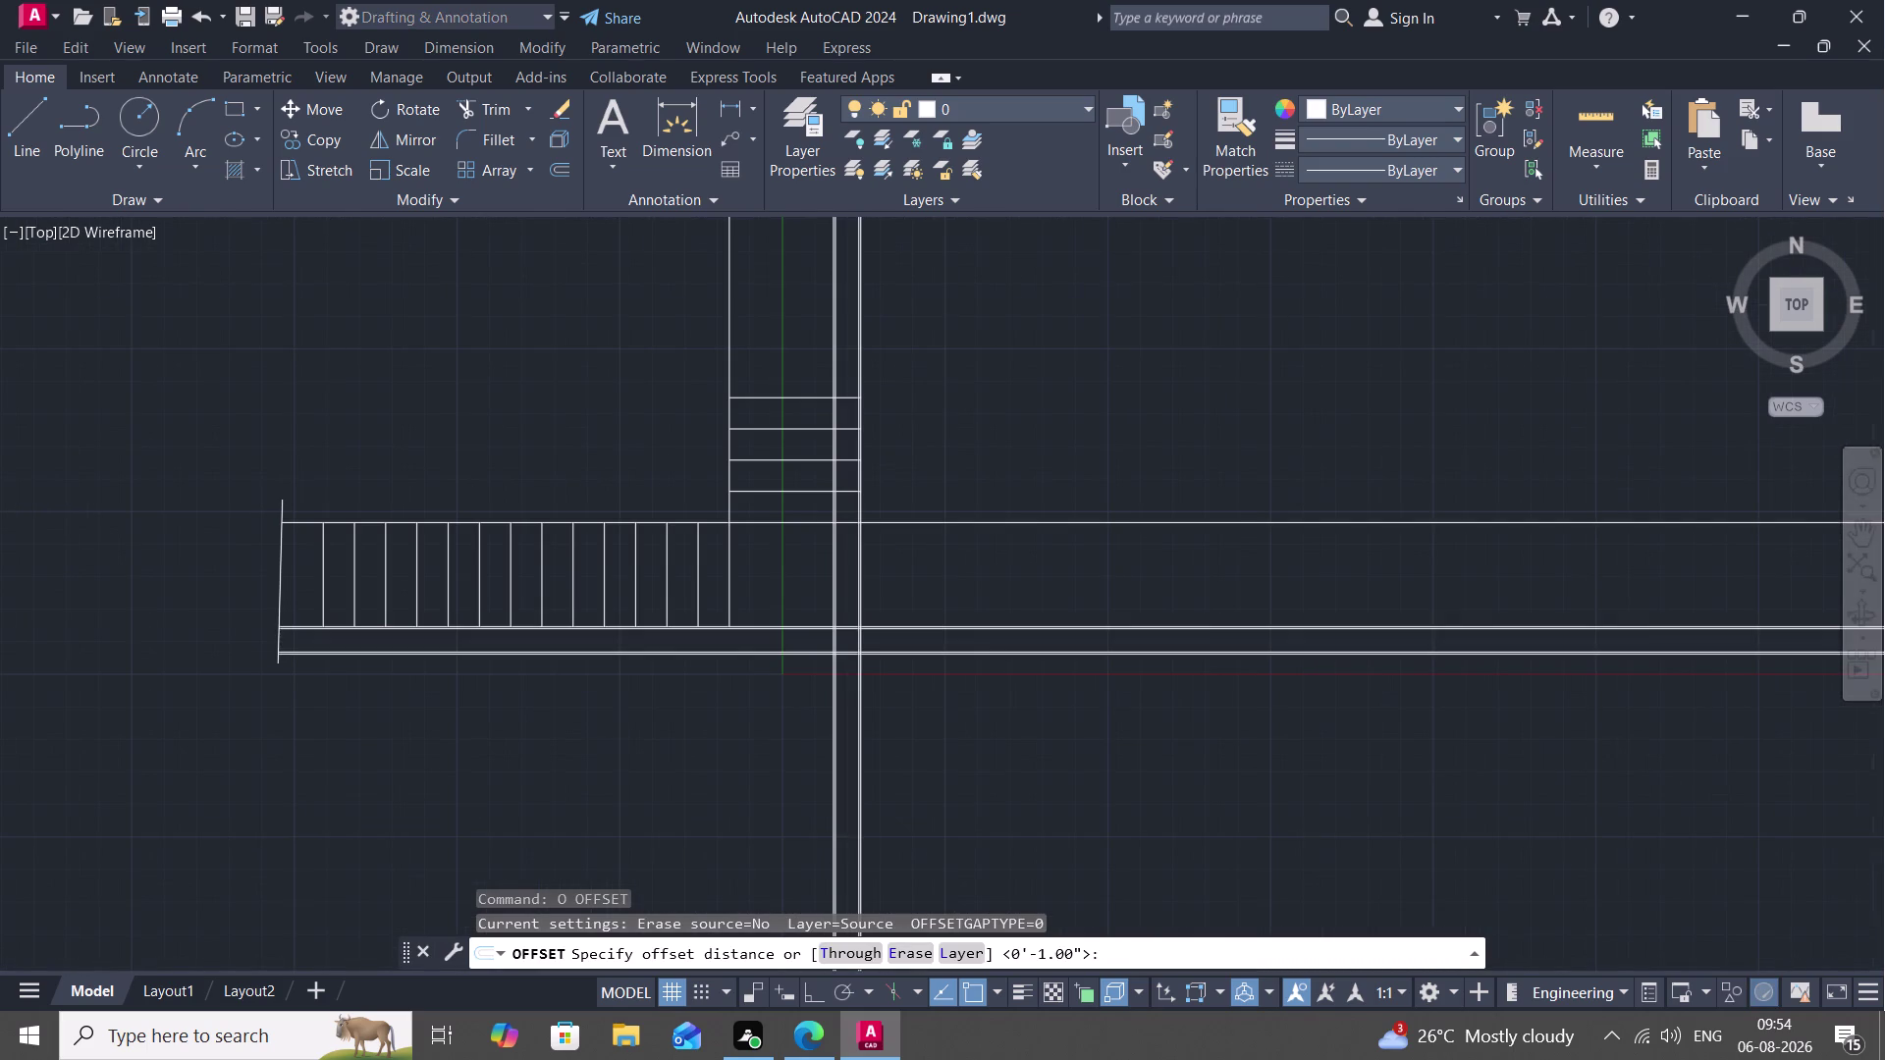
key(3)
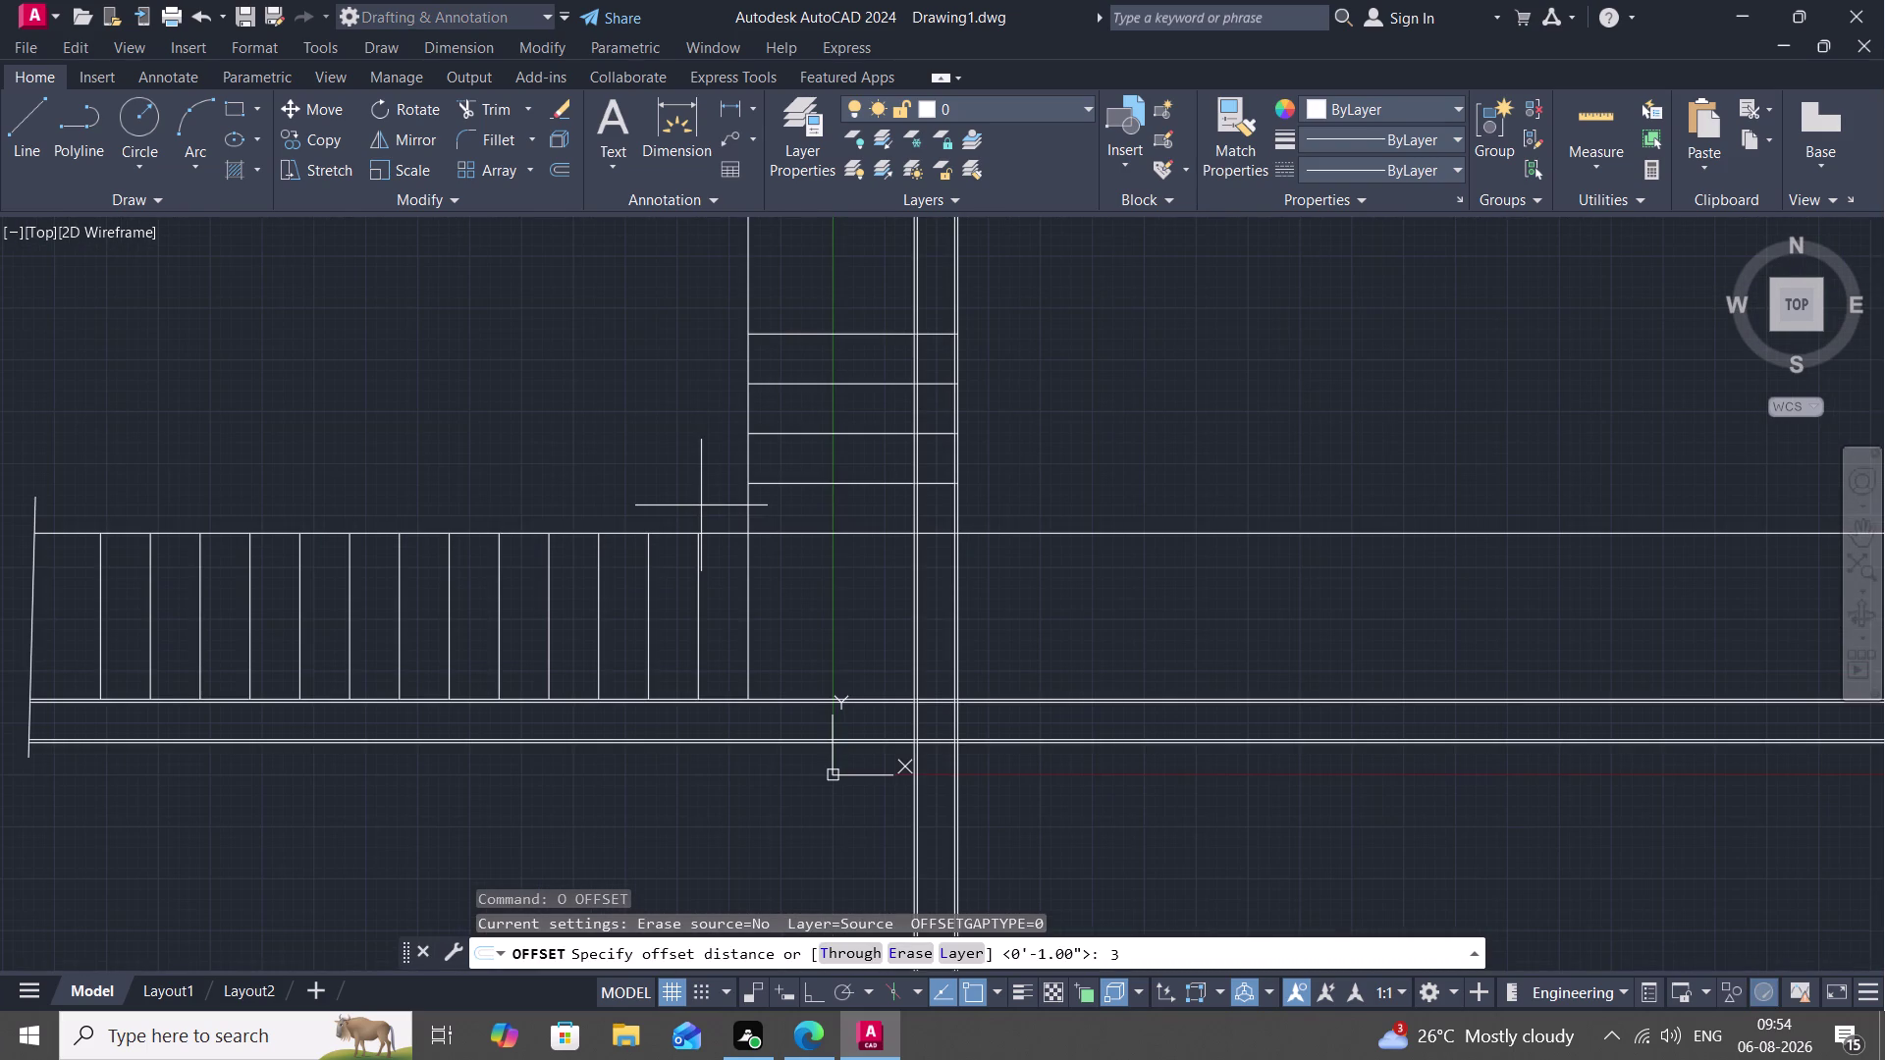
key(apostrophe)
key(space)
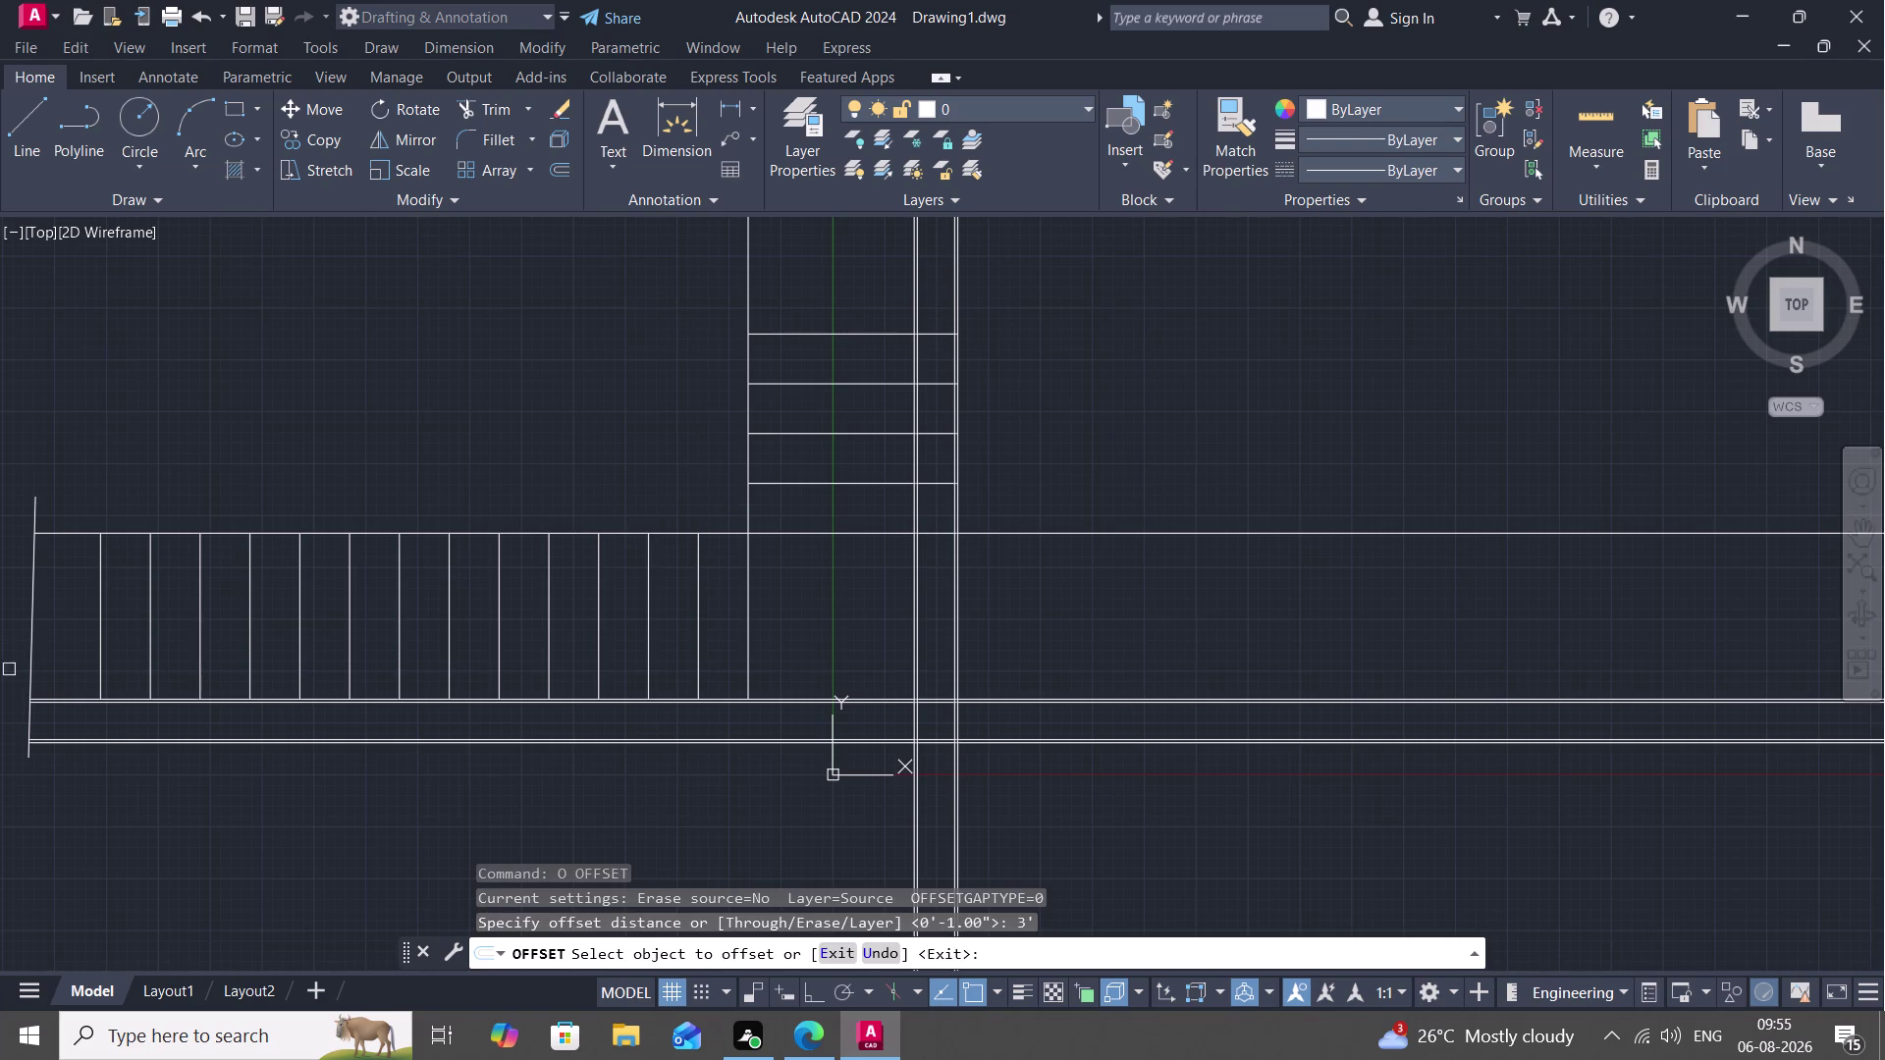
Place the 3' copy above the bottom tread edge, review the stair, and cancel the offset.
scroll(up, 3)
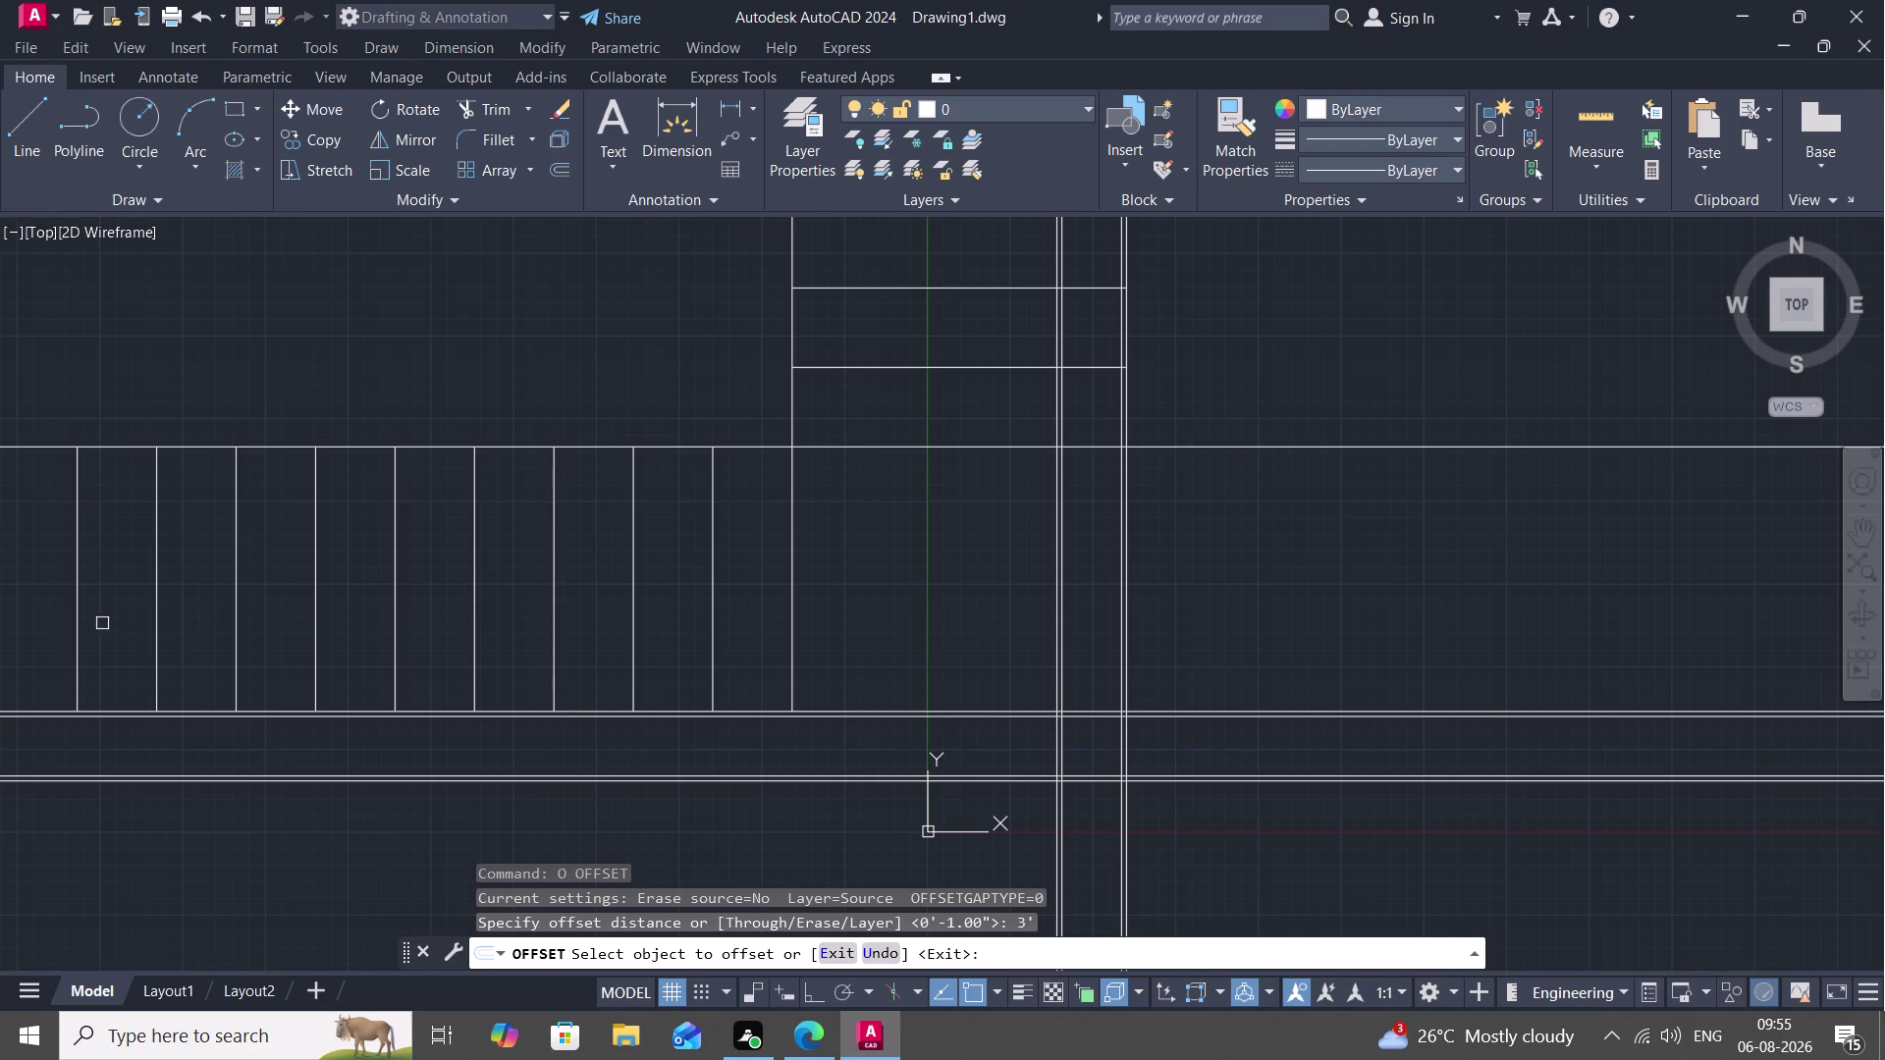
click(102, 707)
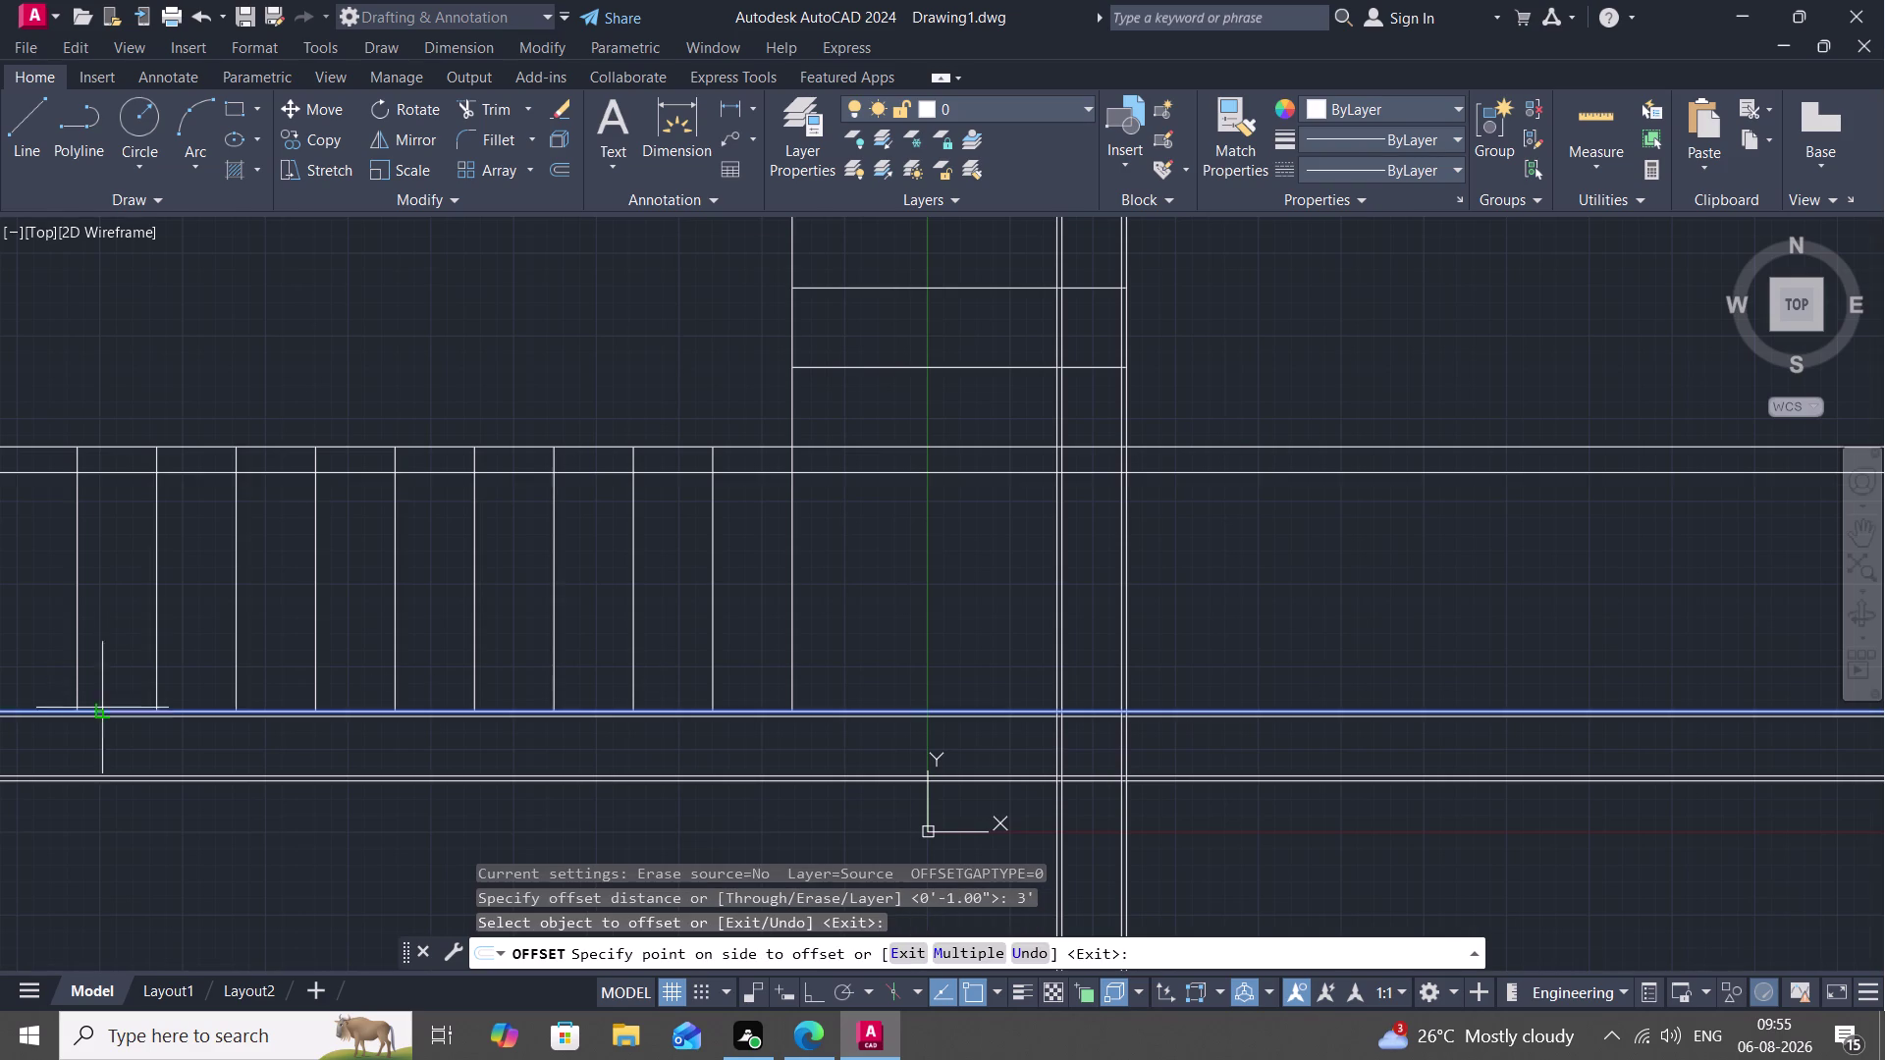
click(98, 634)
scroll(down, 3)
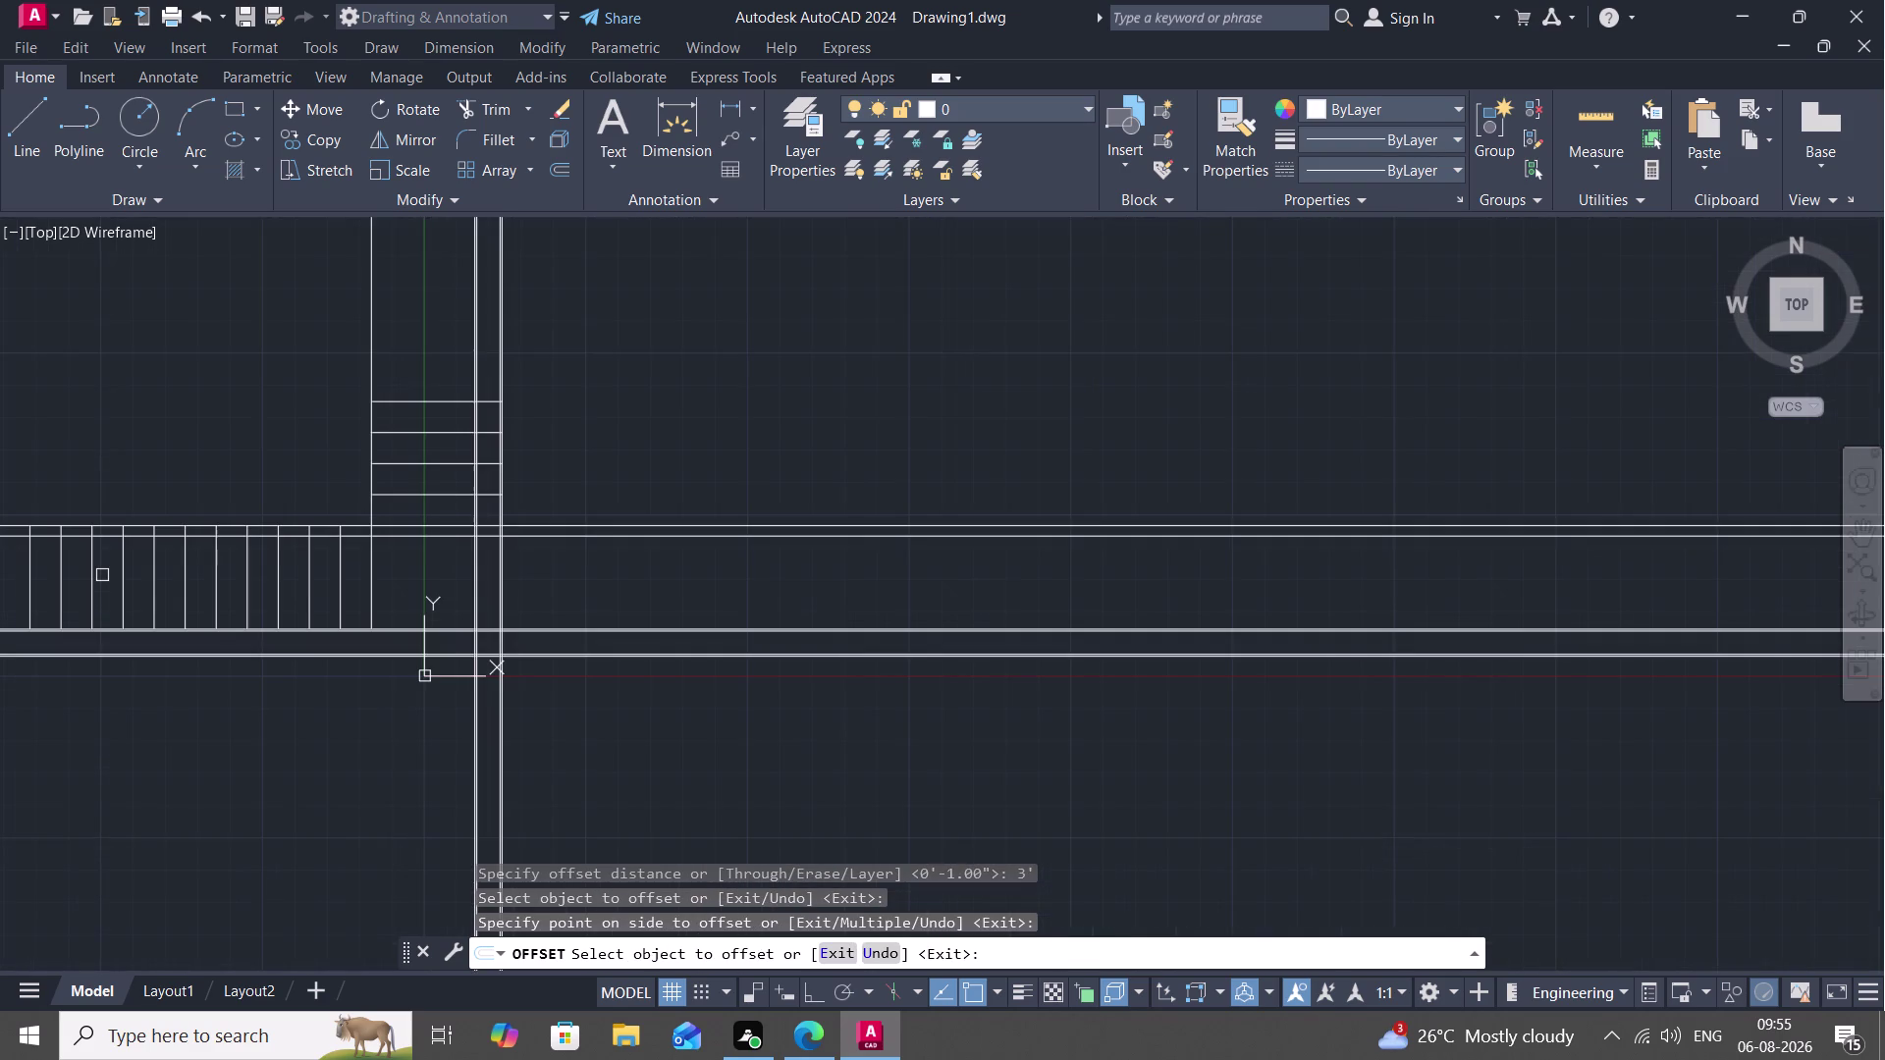
middle_drag(105, 573, 319, 648)
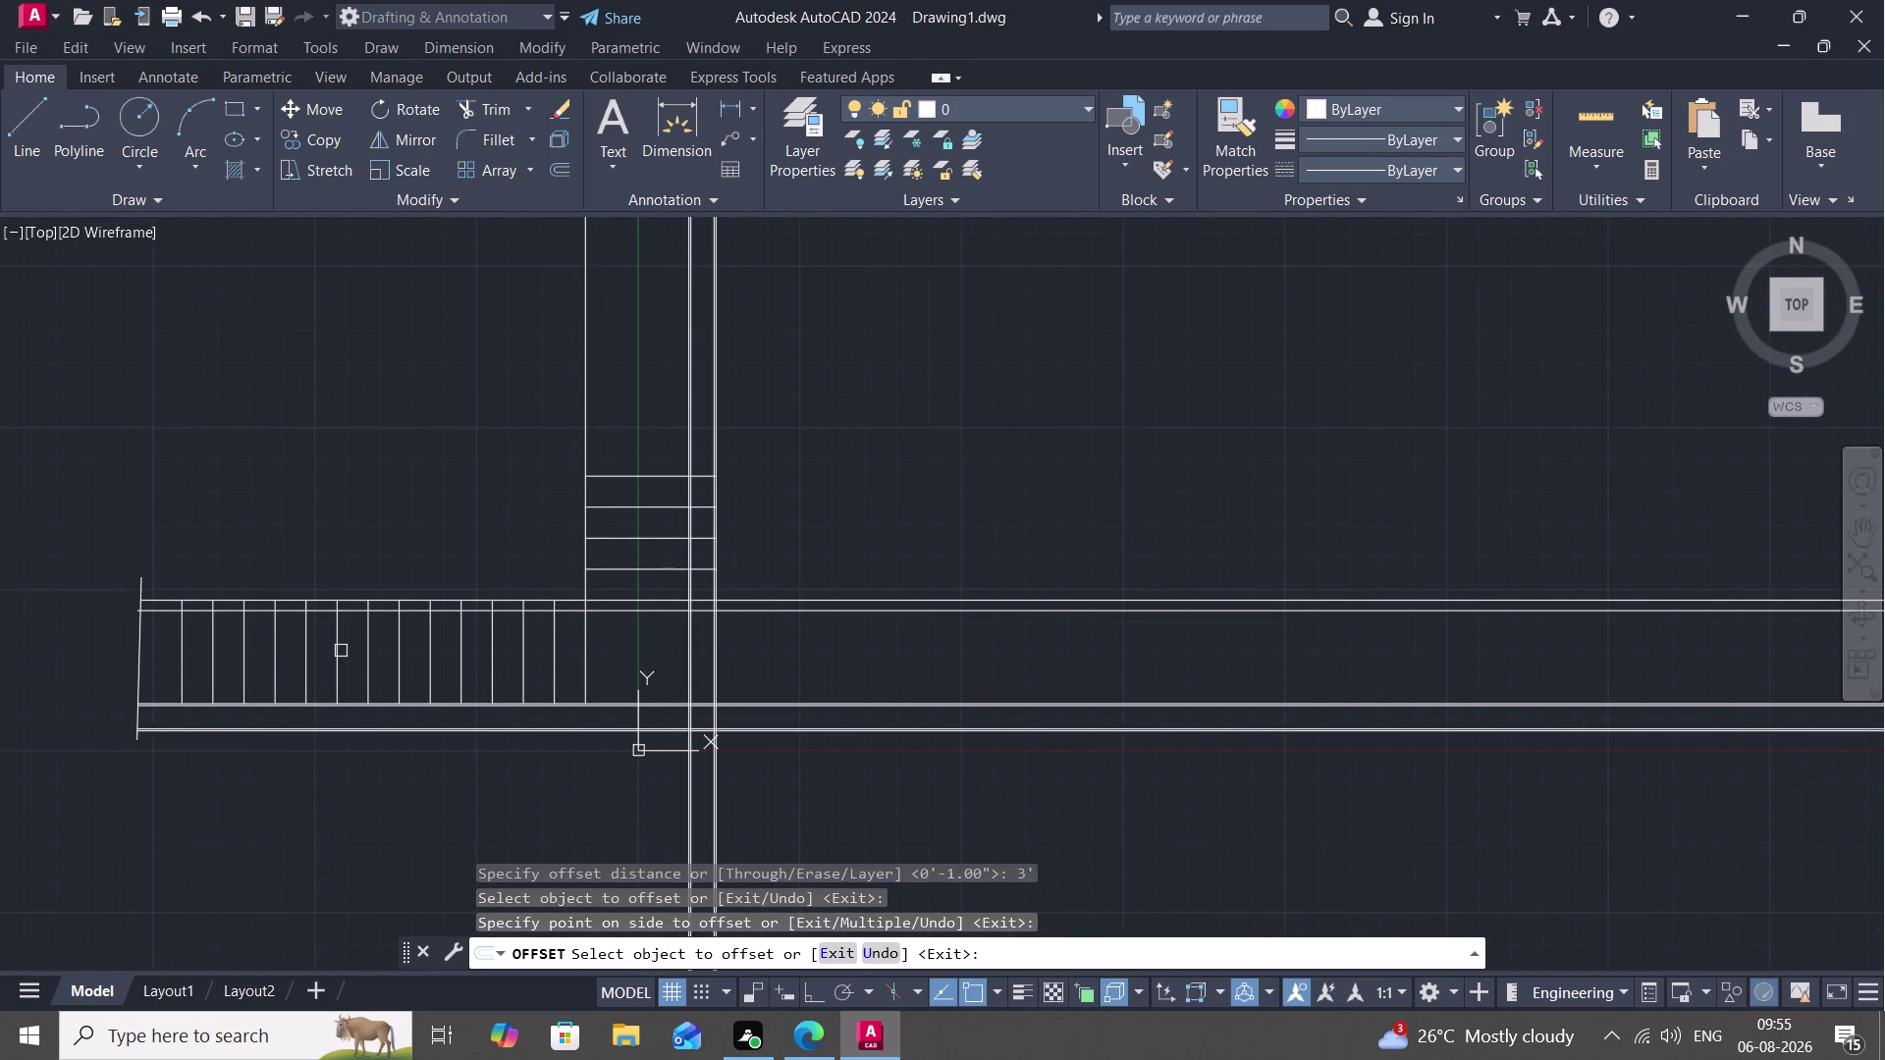
scroll(down, 3)
middle_drag(340, 651, 401, 687)
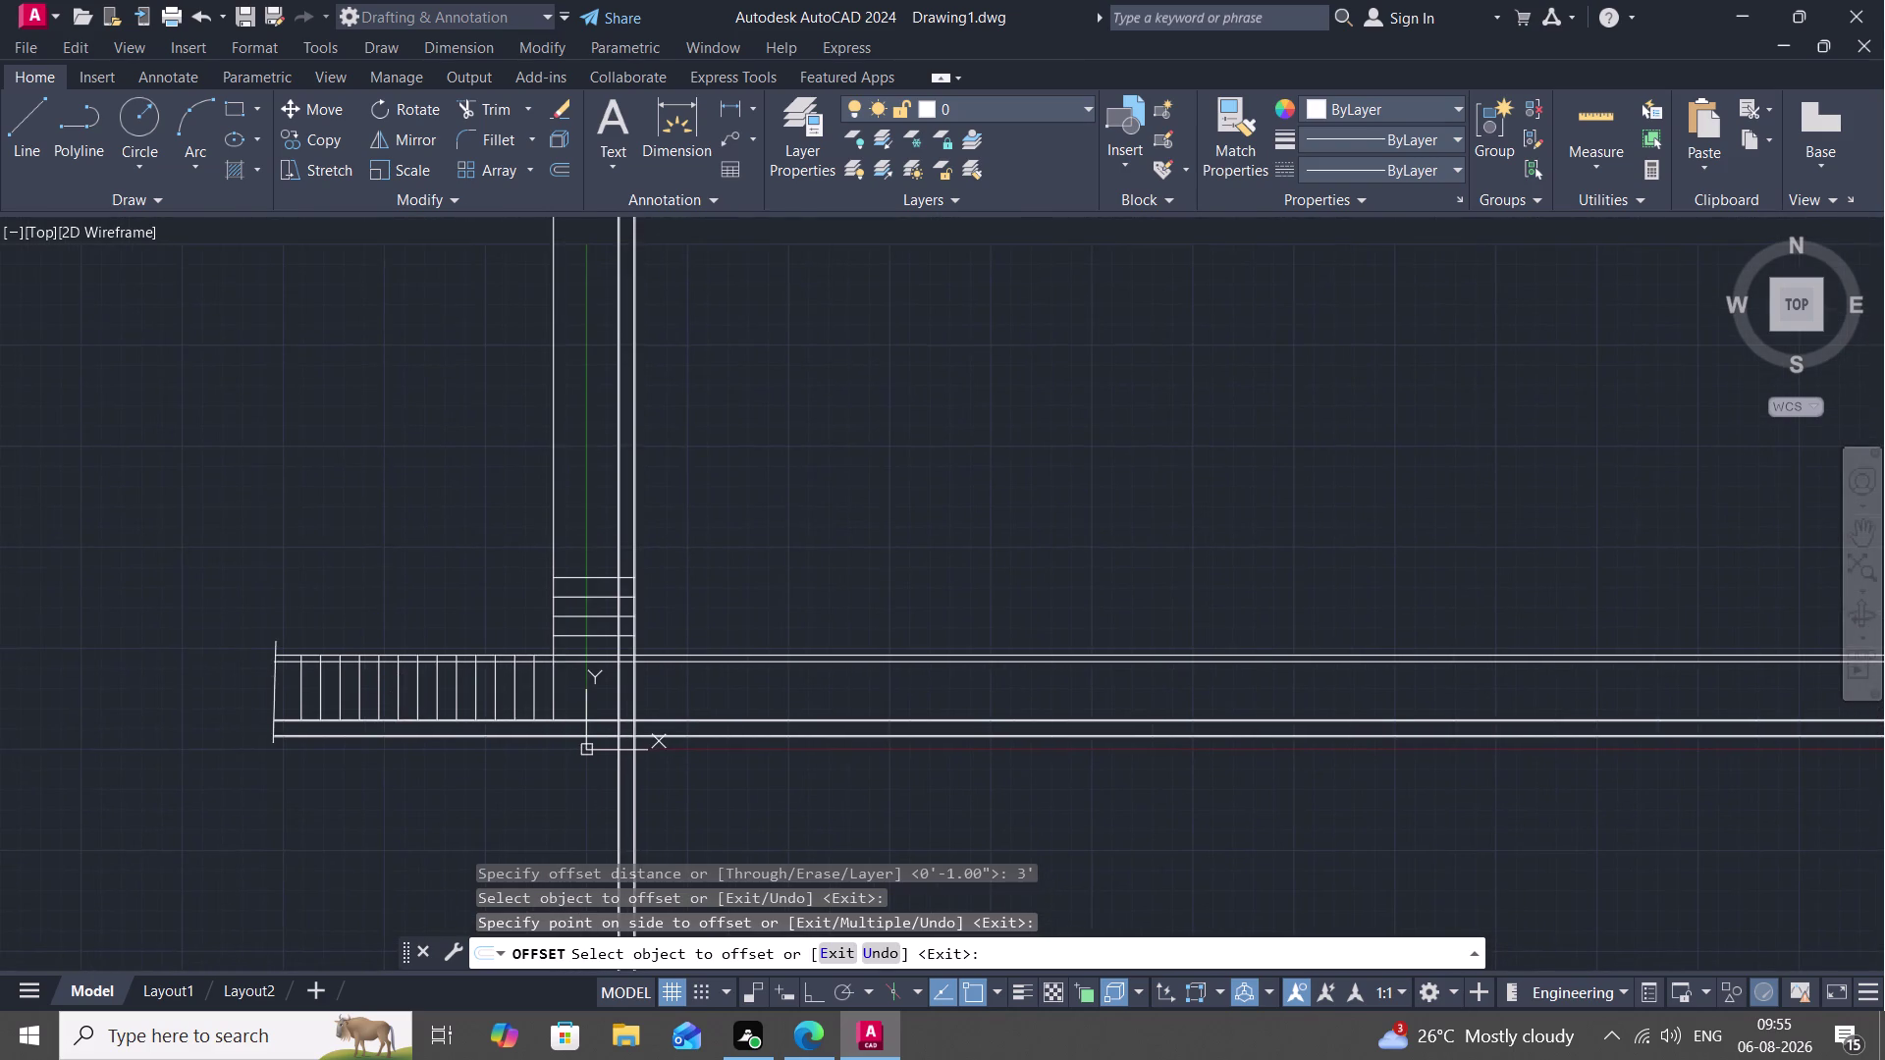
scroll(up, 3)
scroll(up, 3)
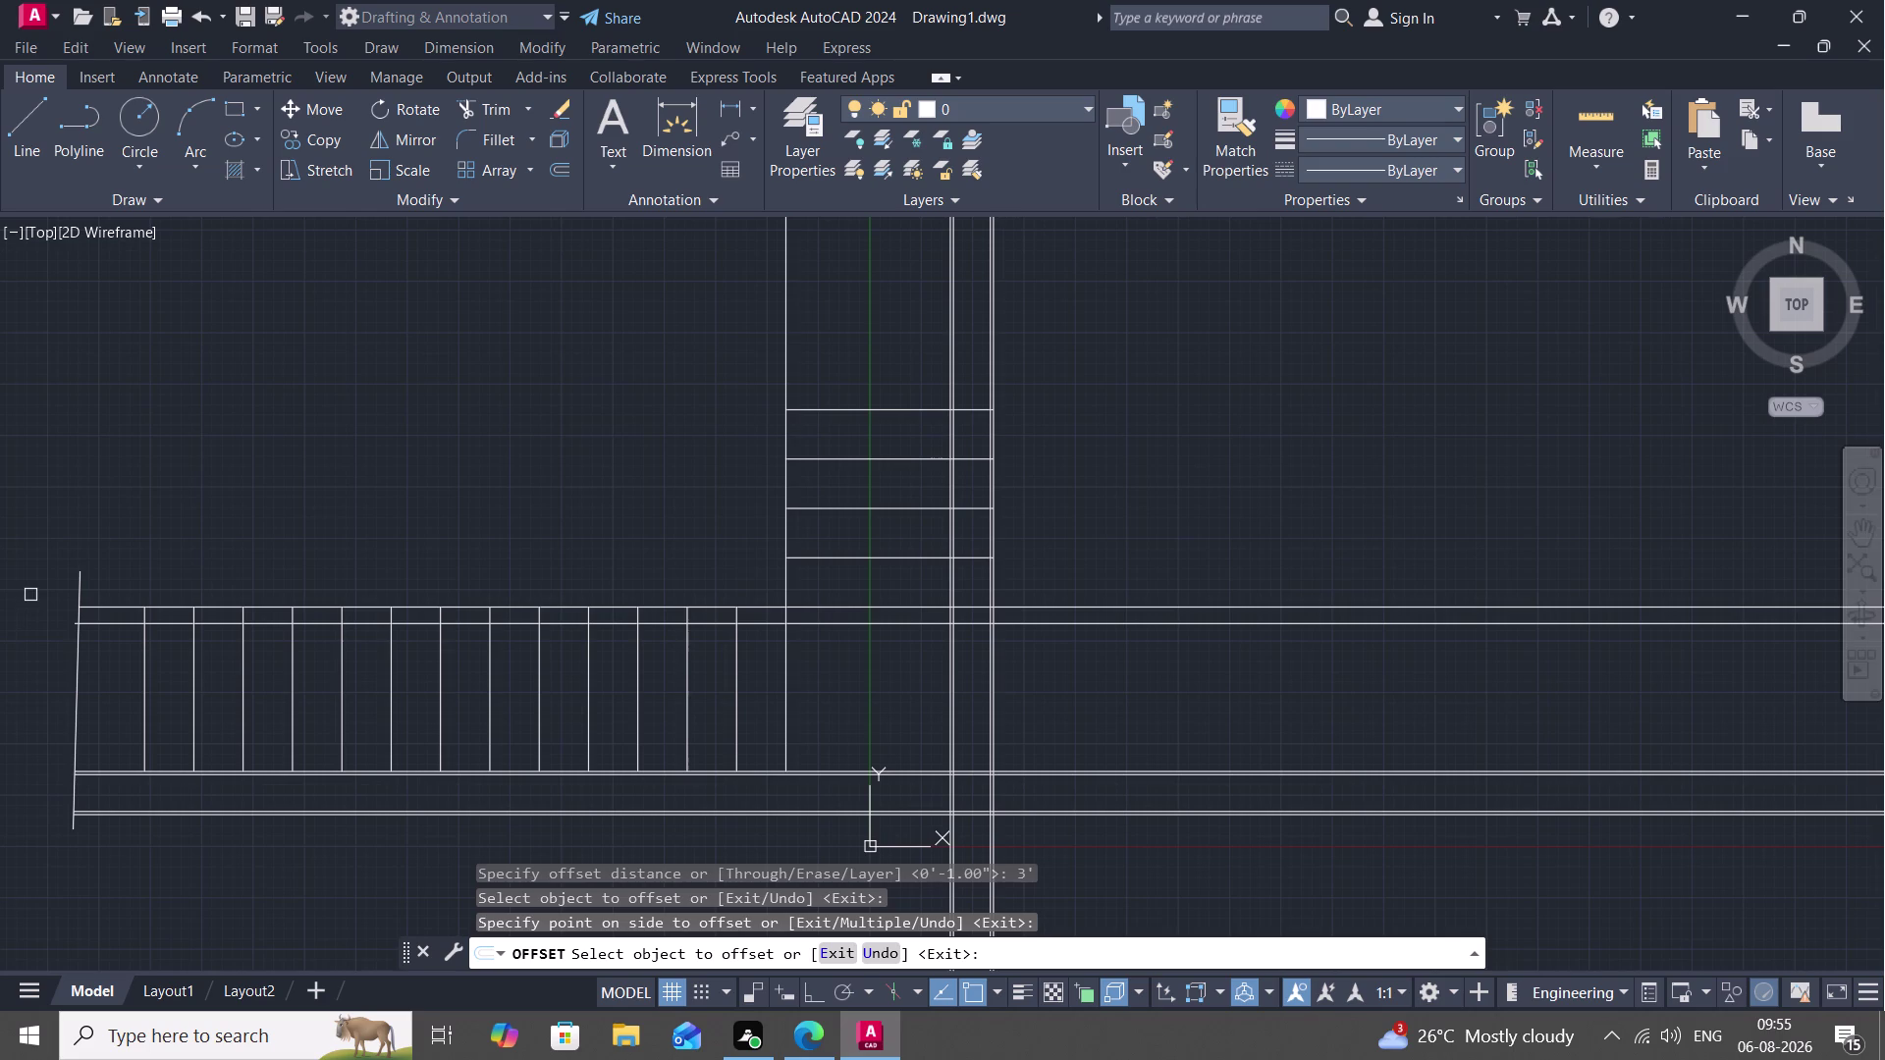
key(Escape)
key(y)
key(Escape)
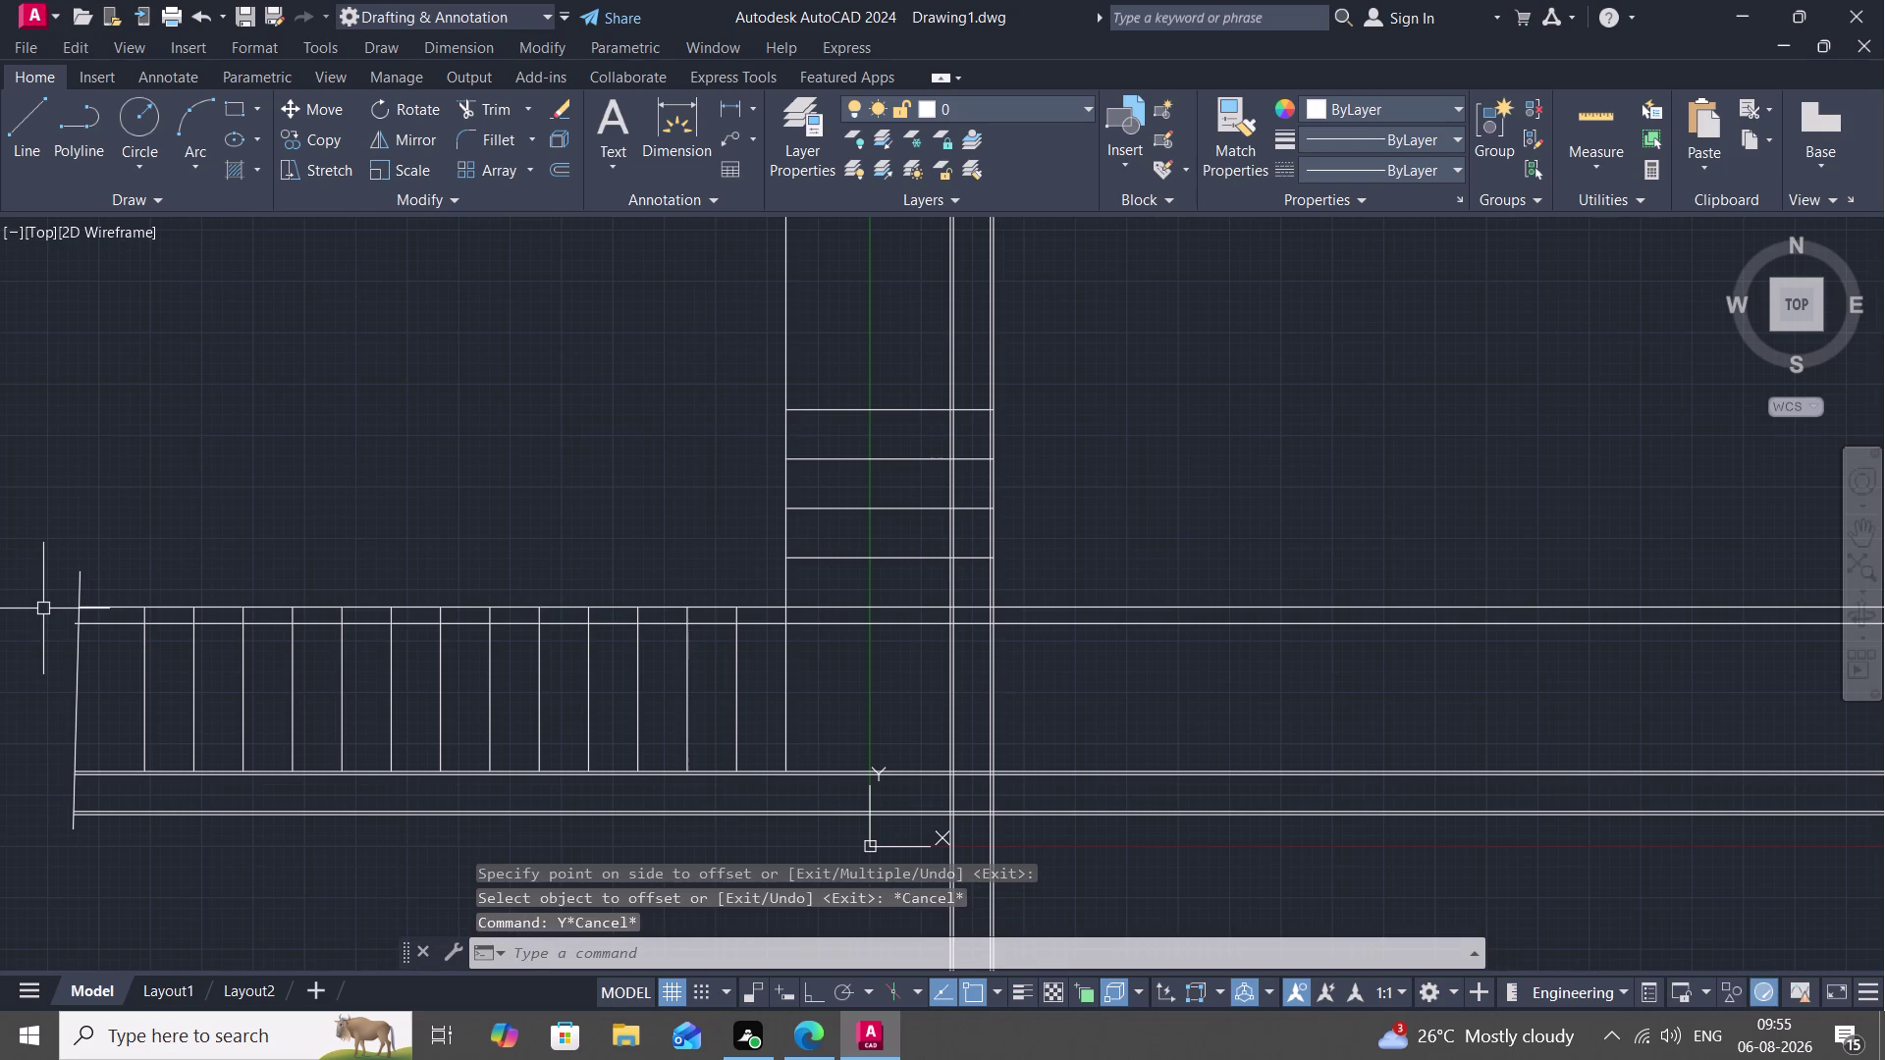
Trim a short top-edge piece and the tread ends above the landing edge.
text(TR)
key(space)
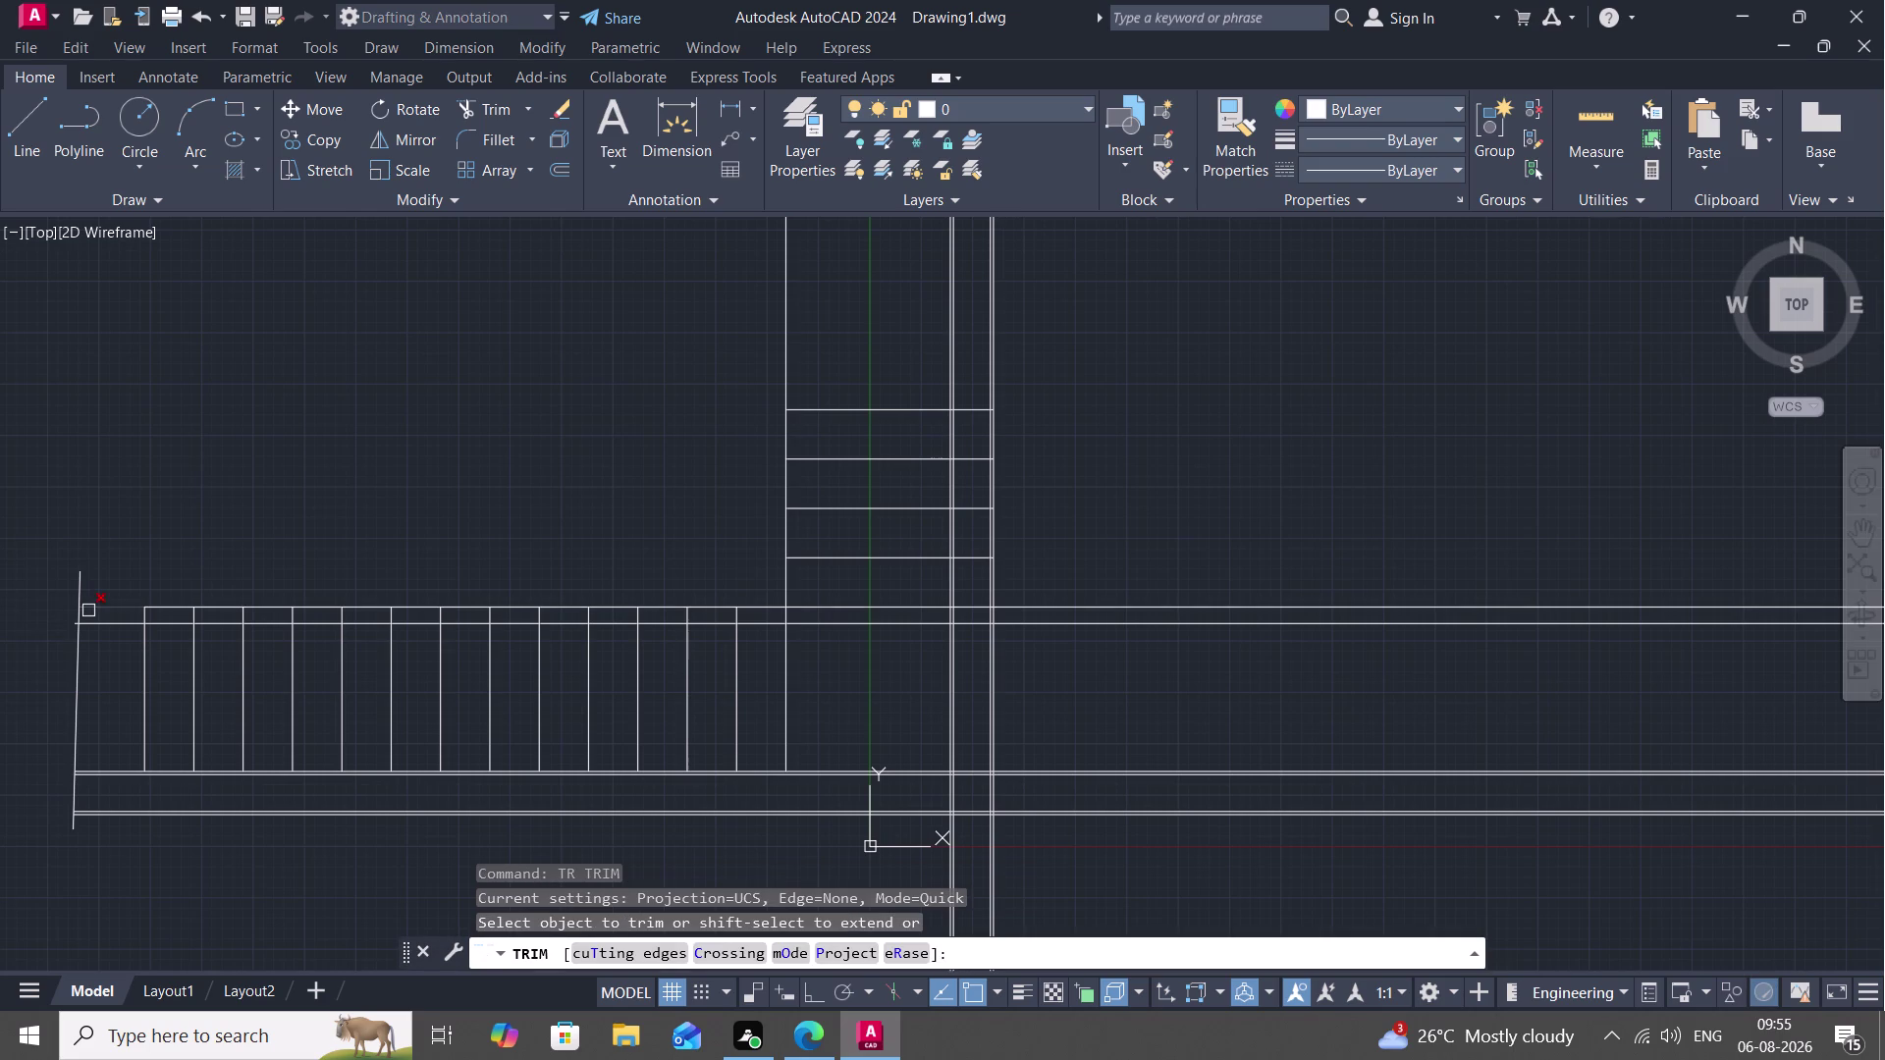
drag(89, 611, 201, 610)
click(203, 609)
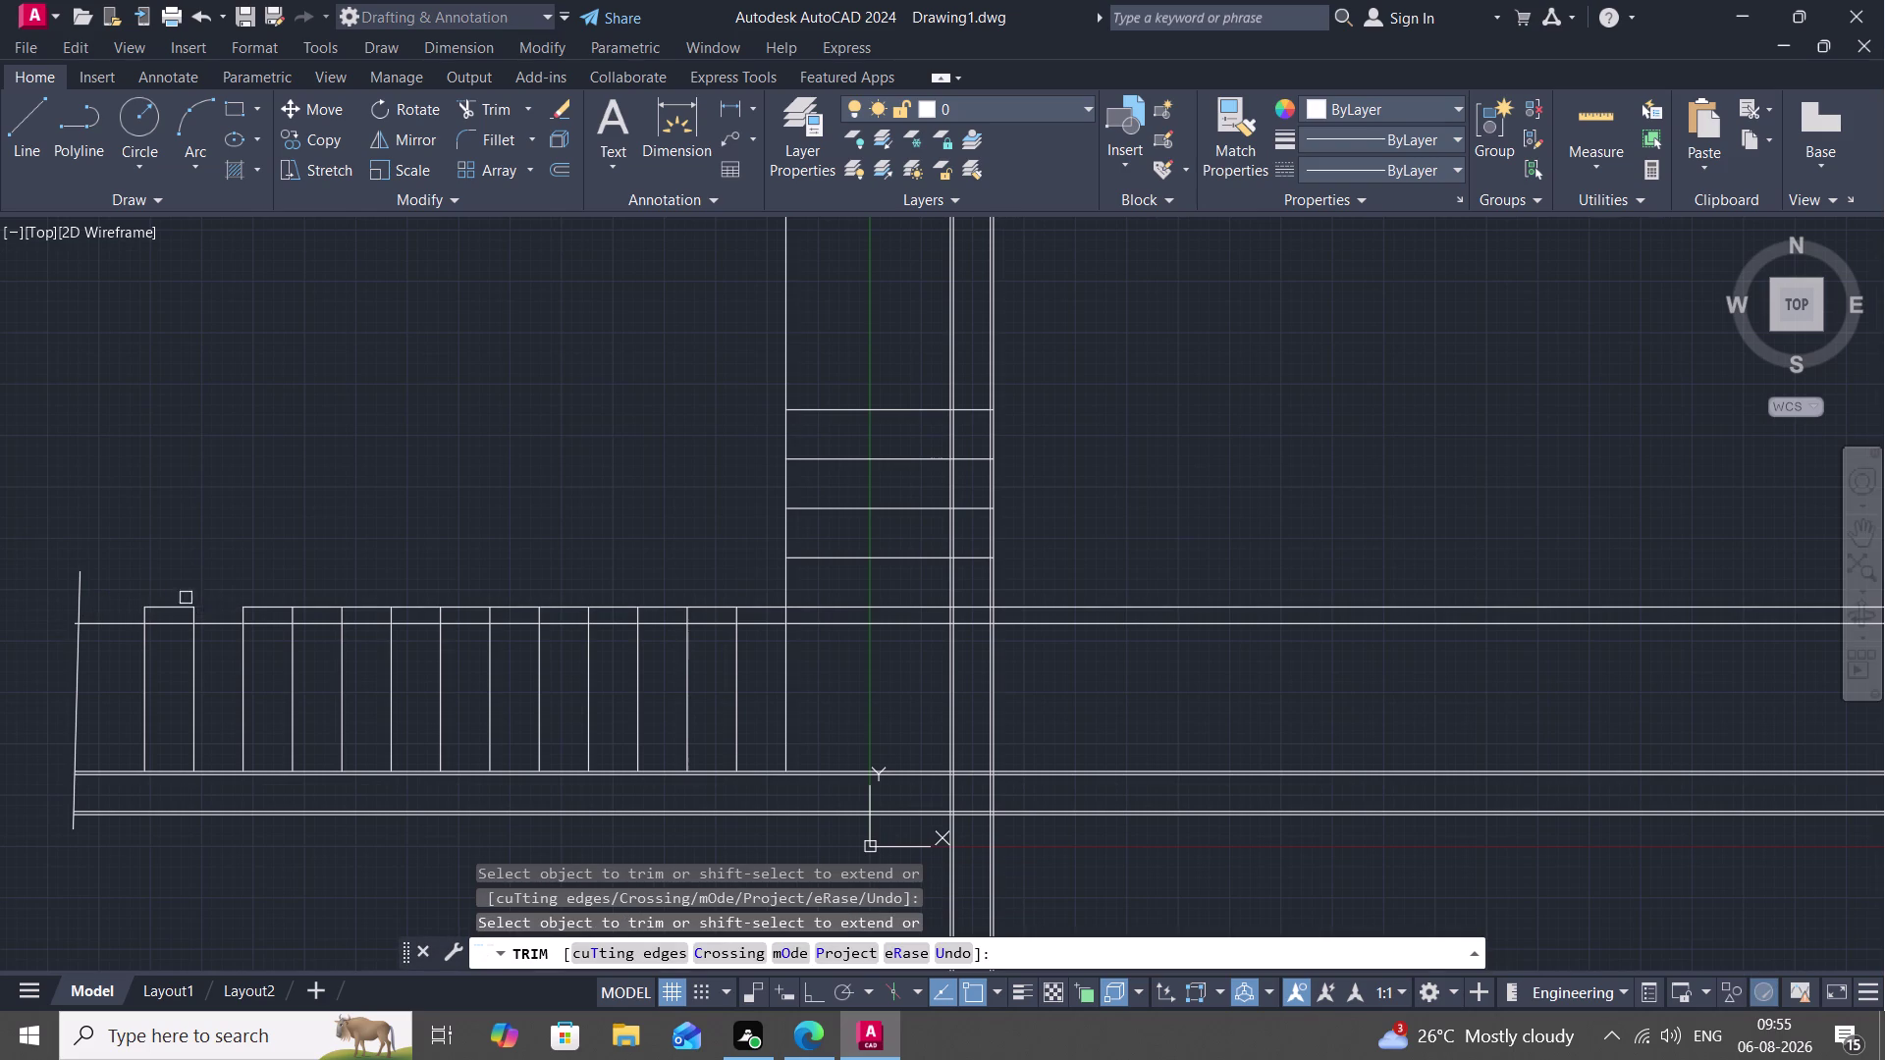
scroll(up, 3)
drag(77, 618, 291, 668)
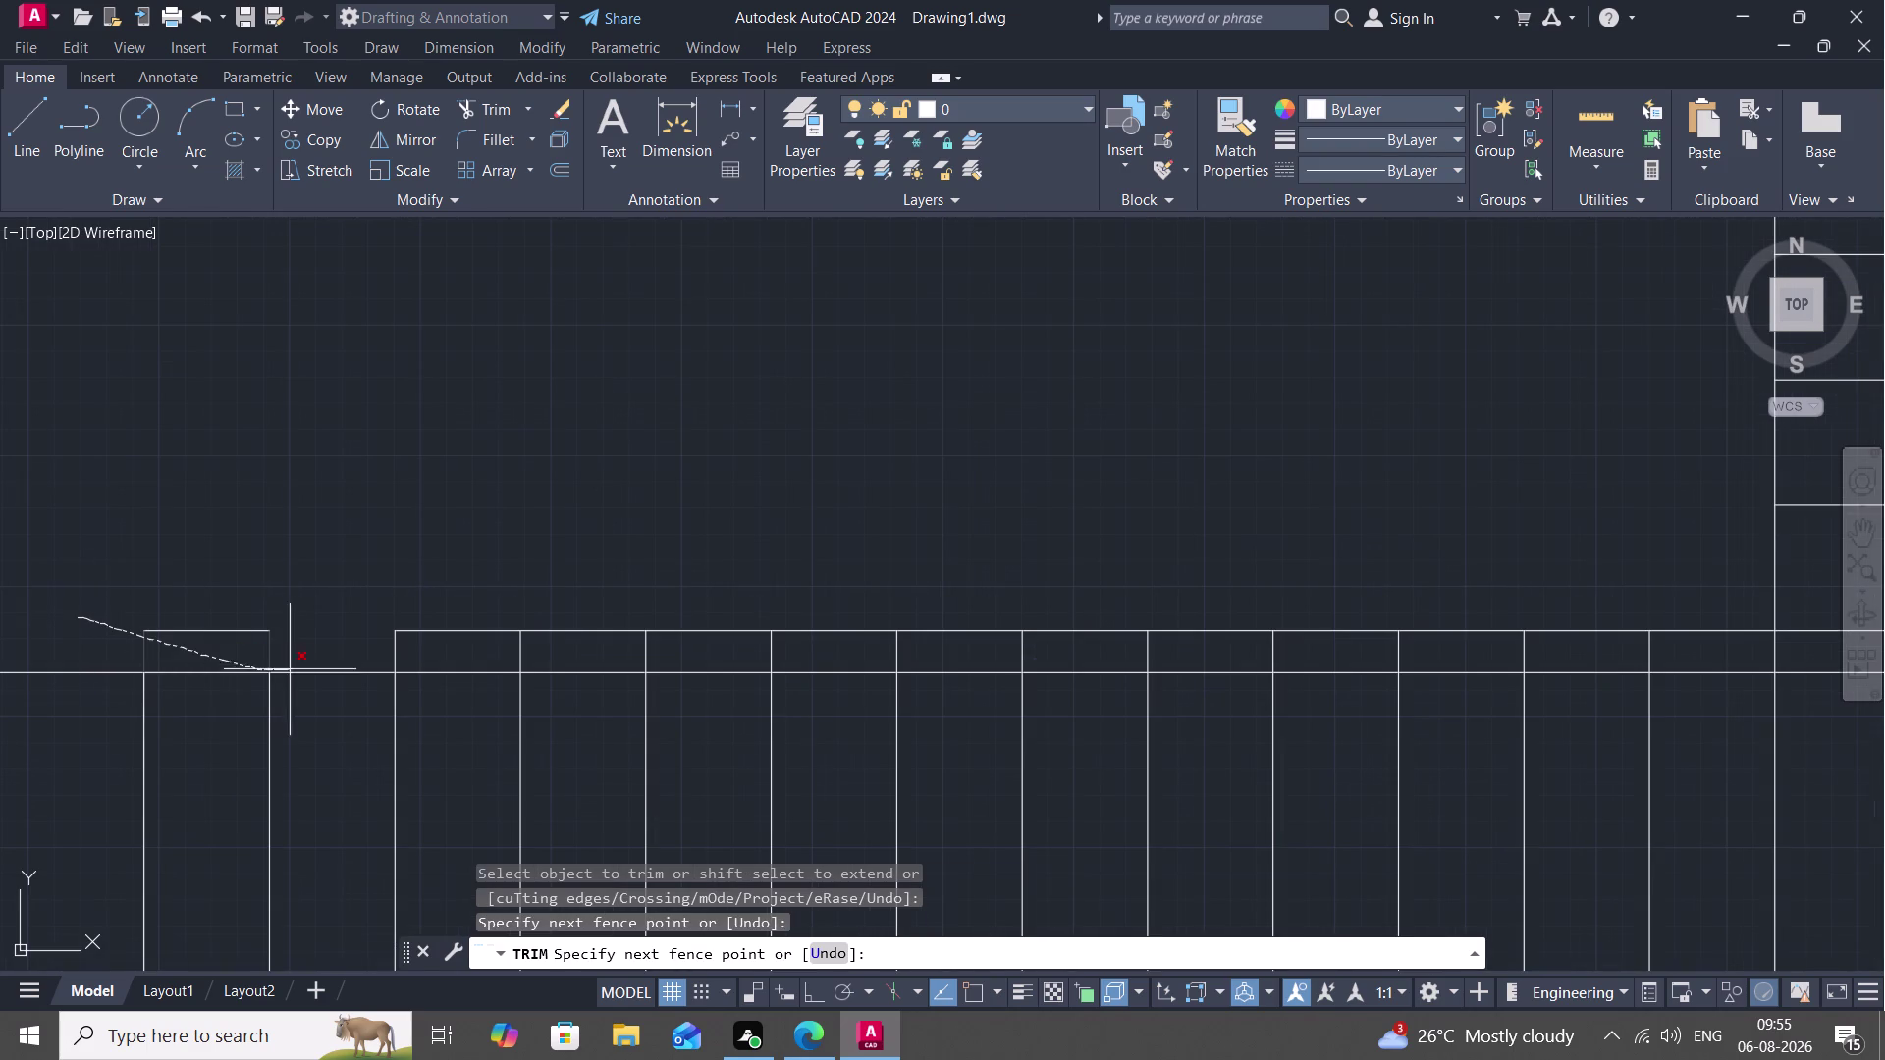
drag(292, 668, 837, 660)
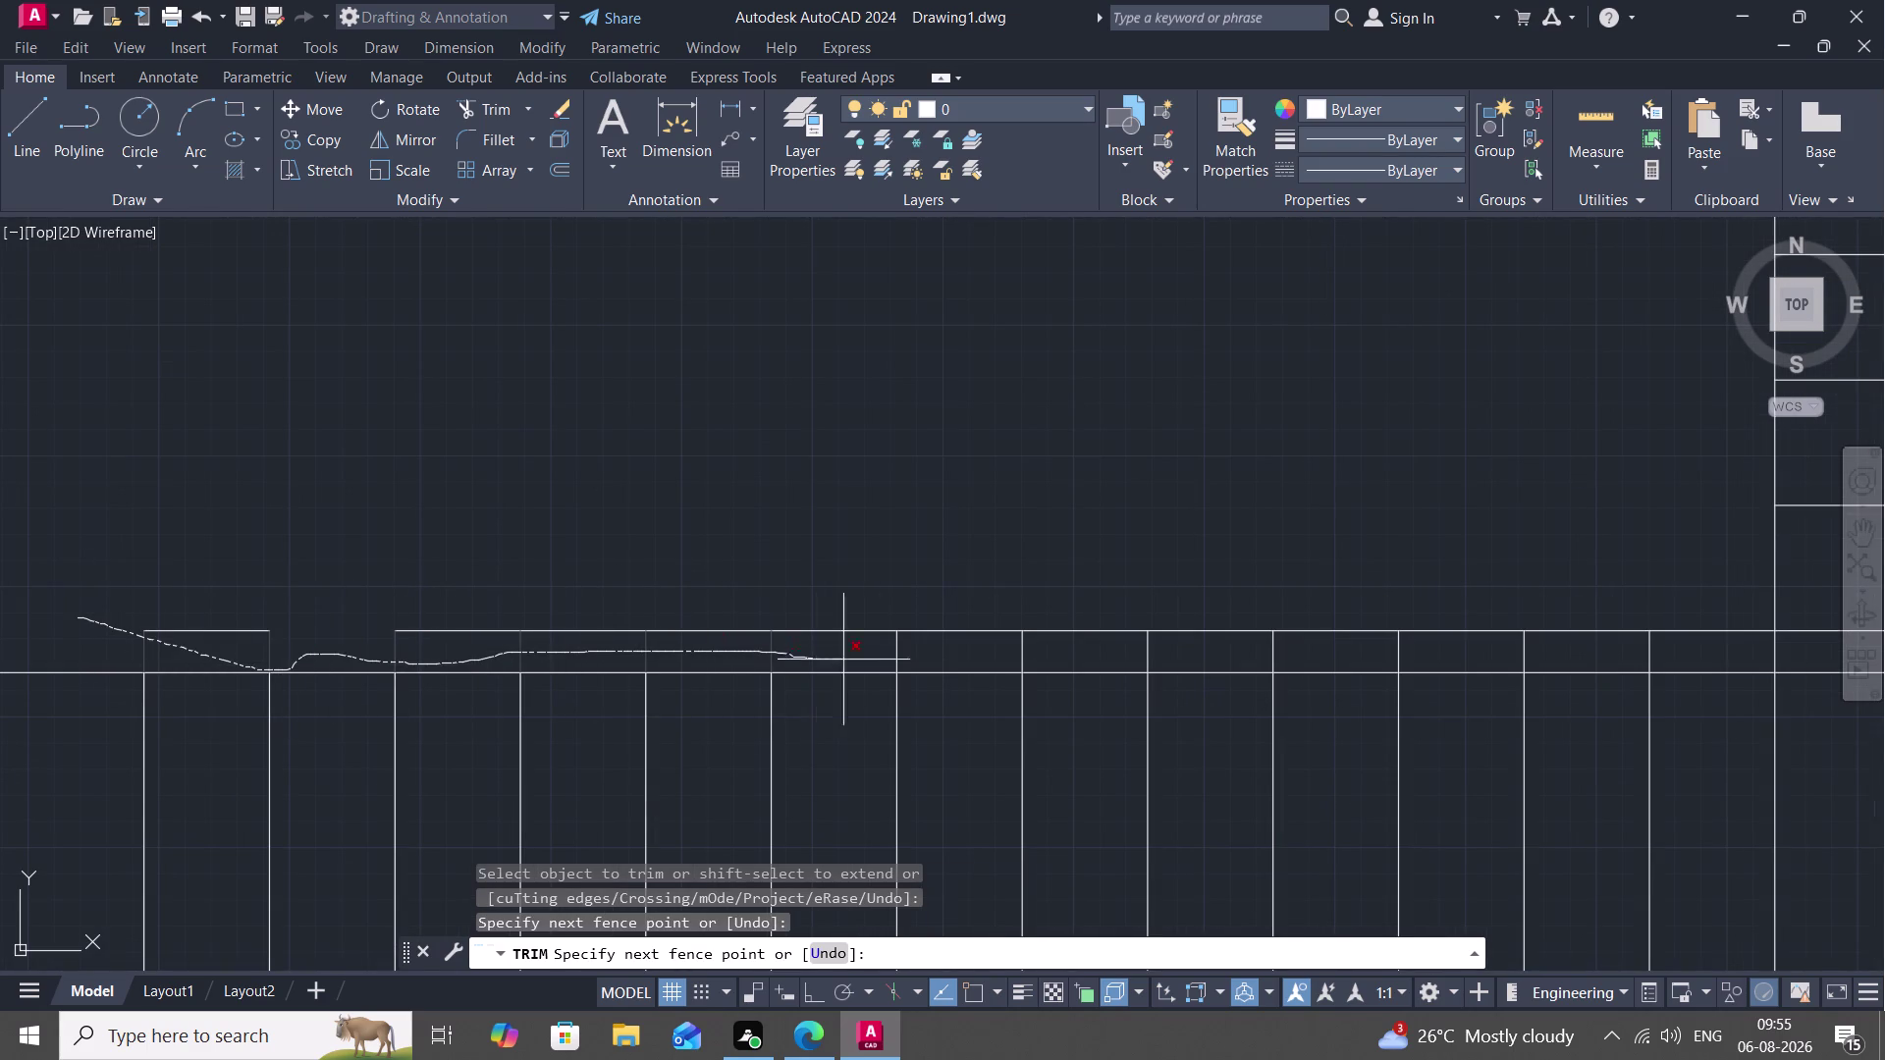
drag(836, 660, 1468, 632)
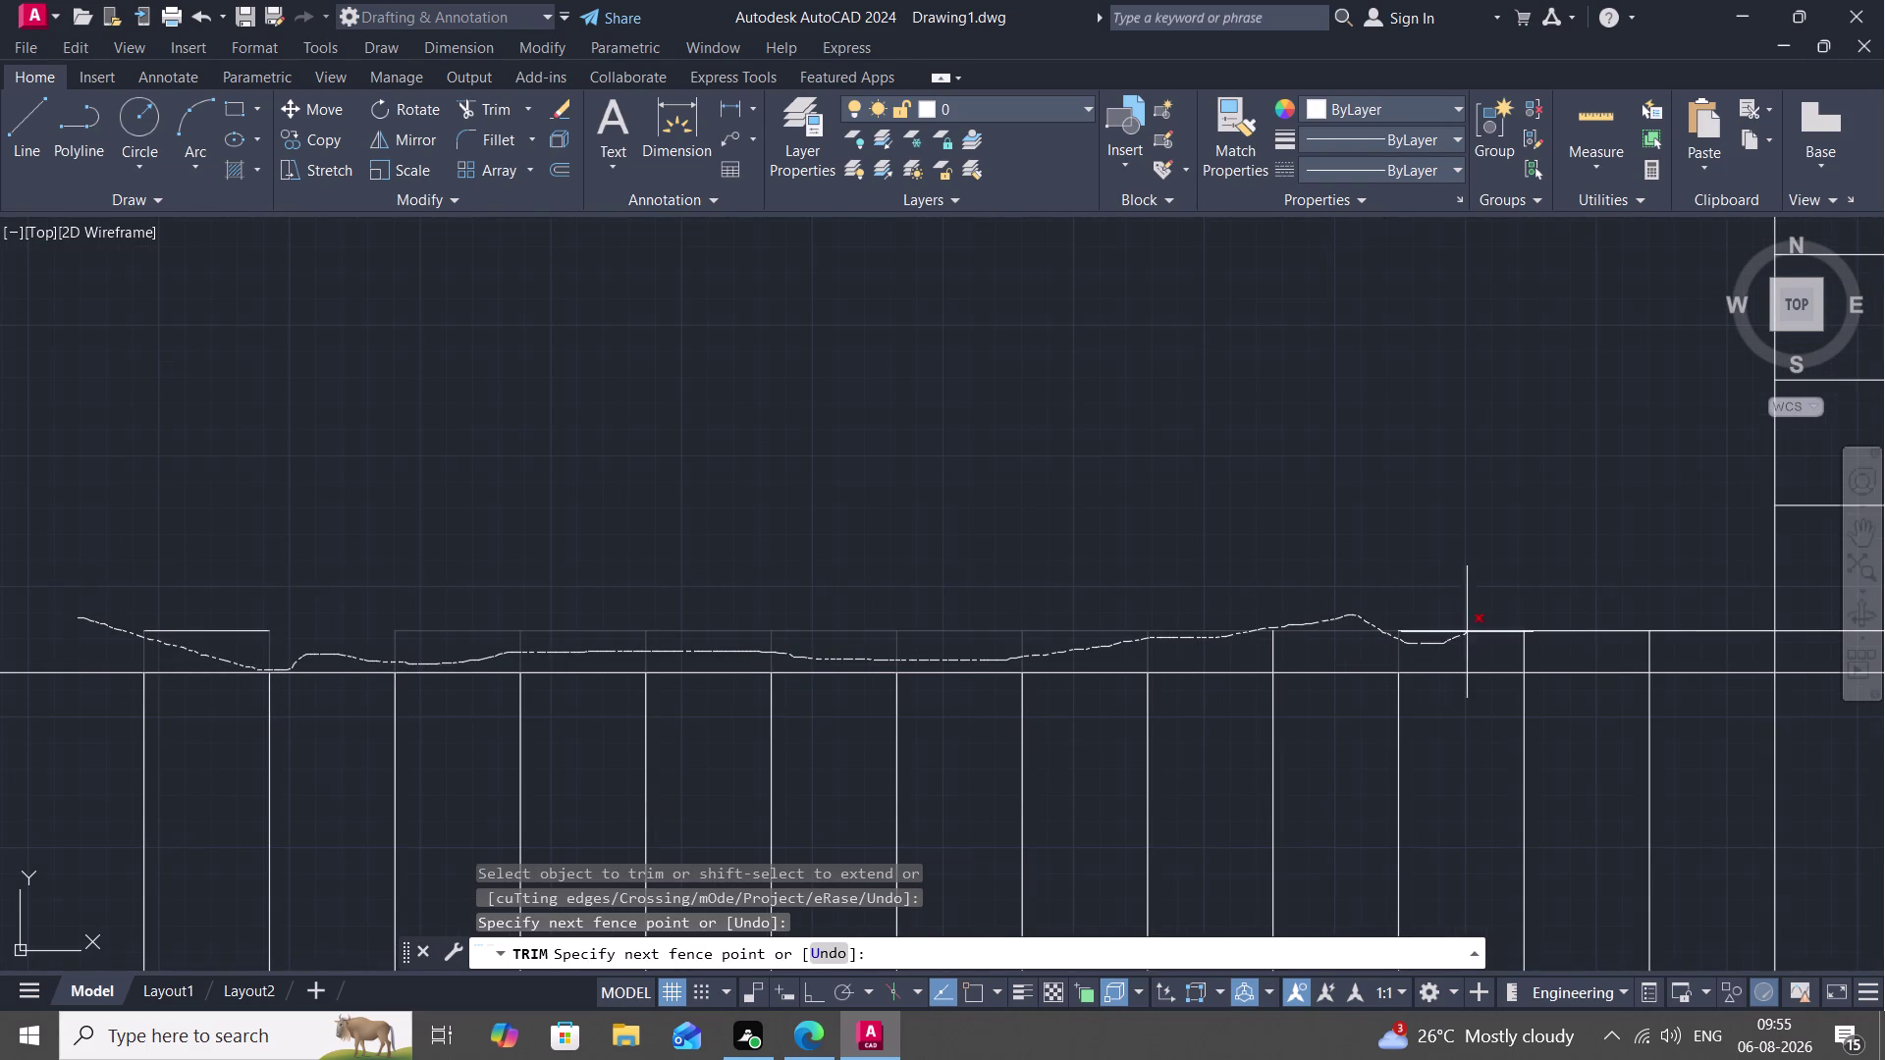
drag(1467, 632, 1679, 617)
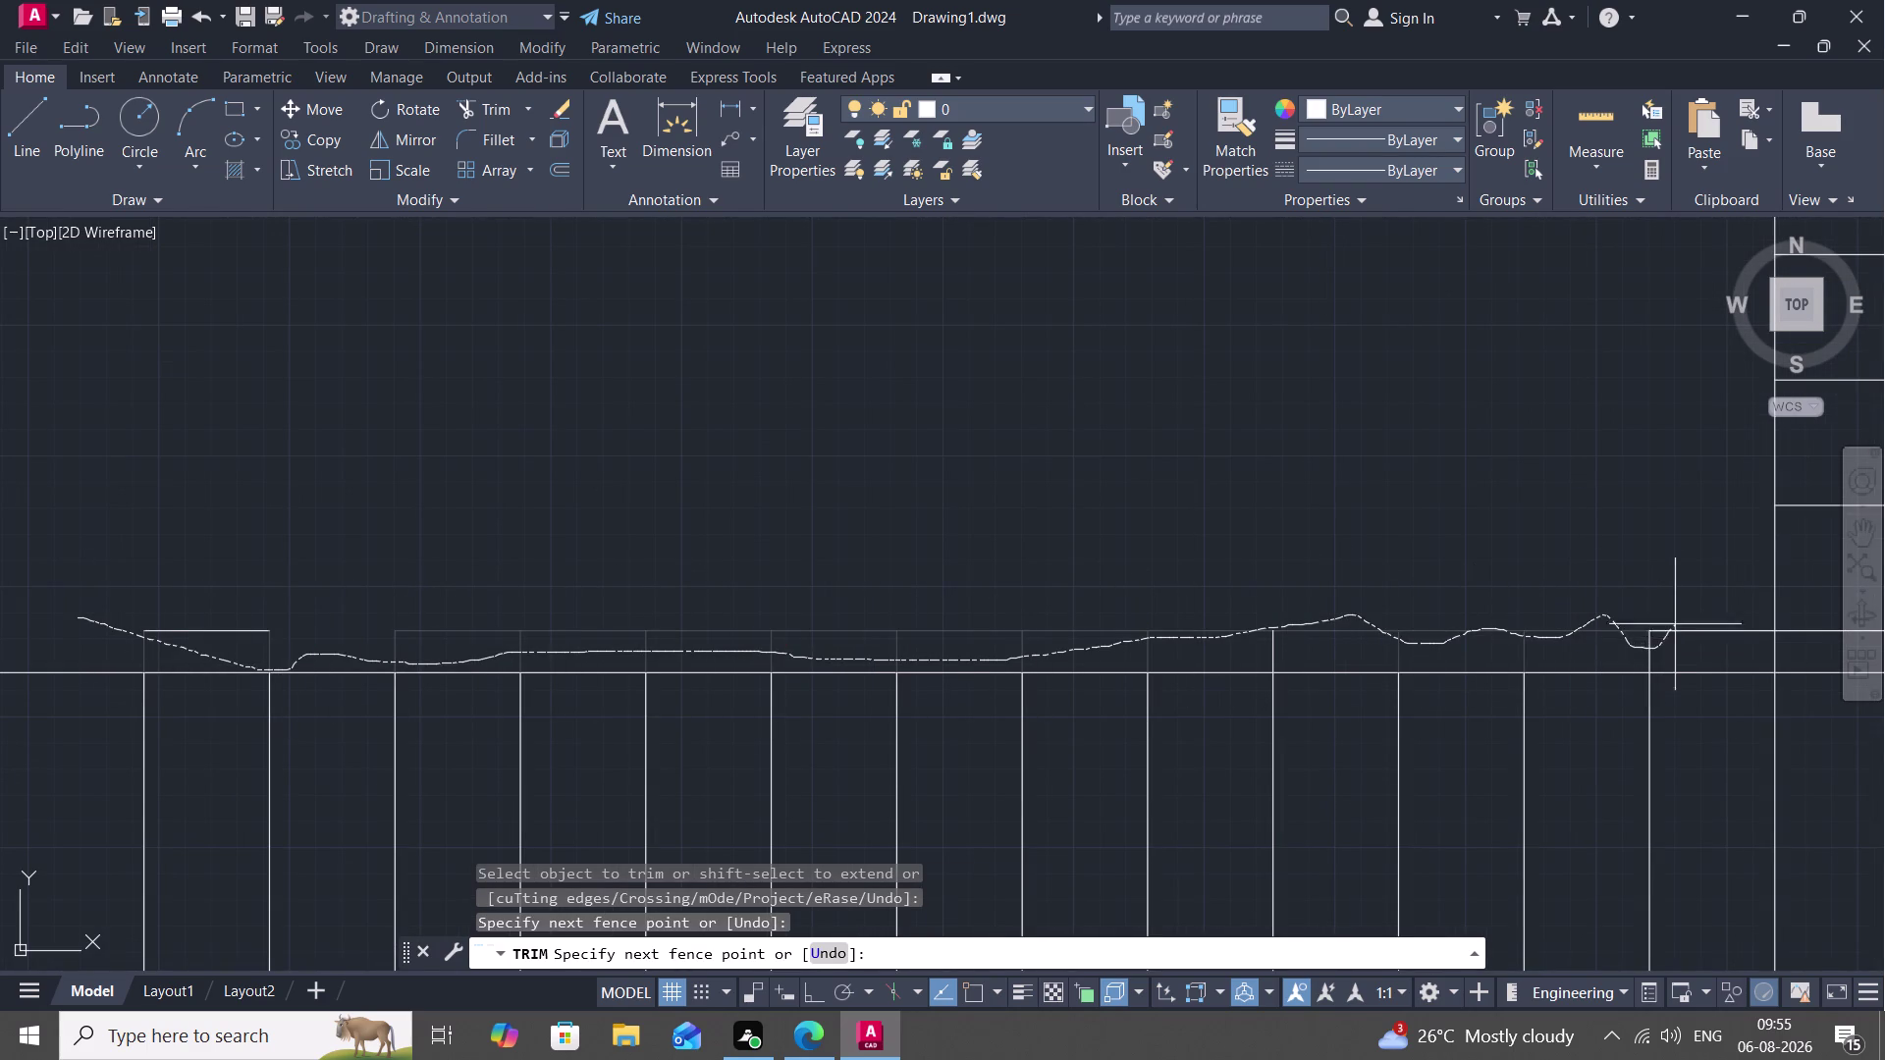
drag(1678, 616, 1681, 613)
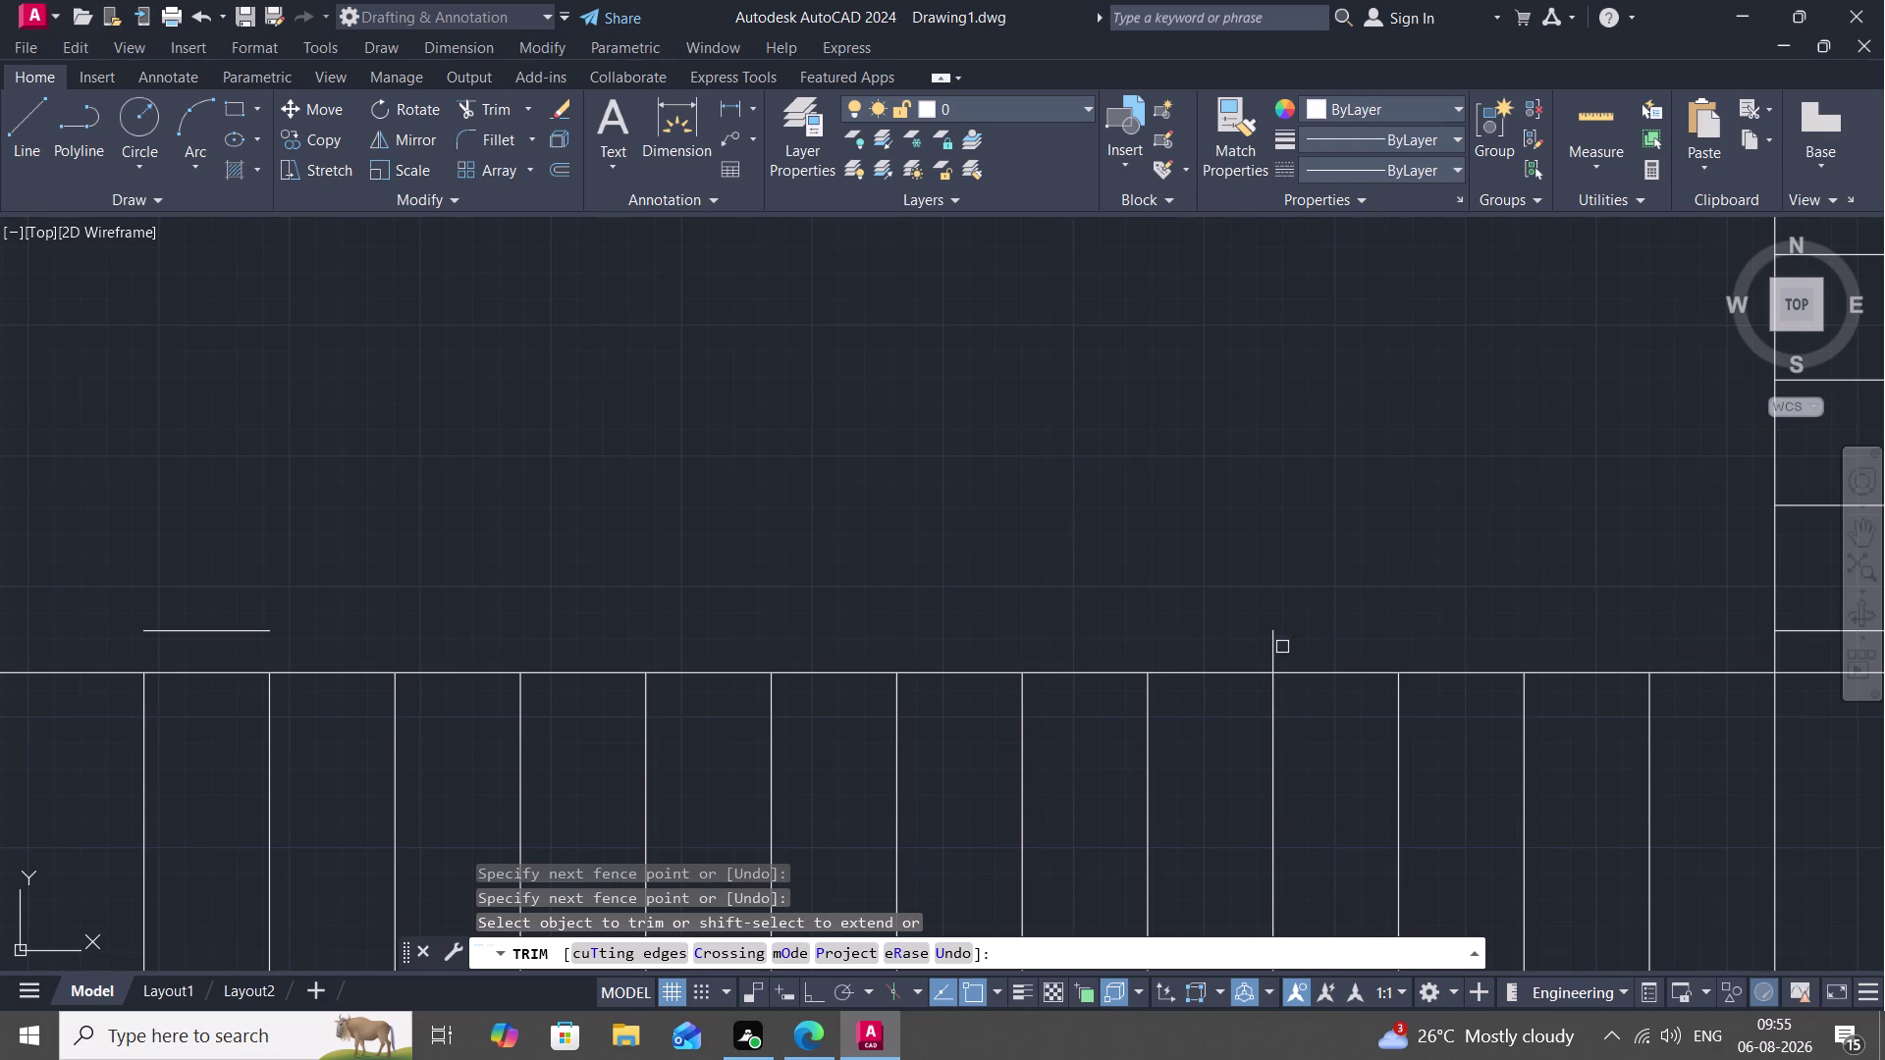
Remove the leftover short edge piece and finish trimming.
click(1271, 646)
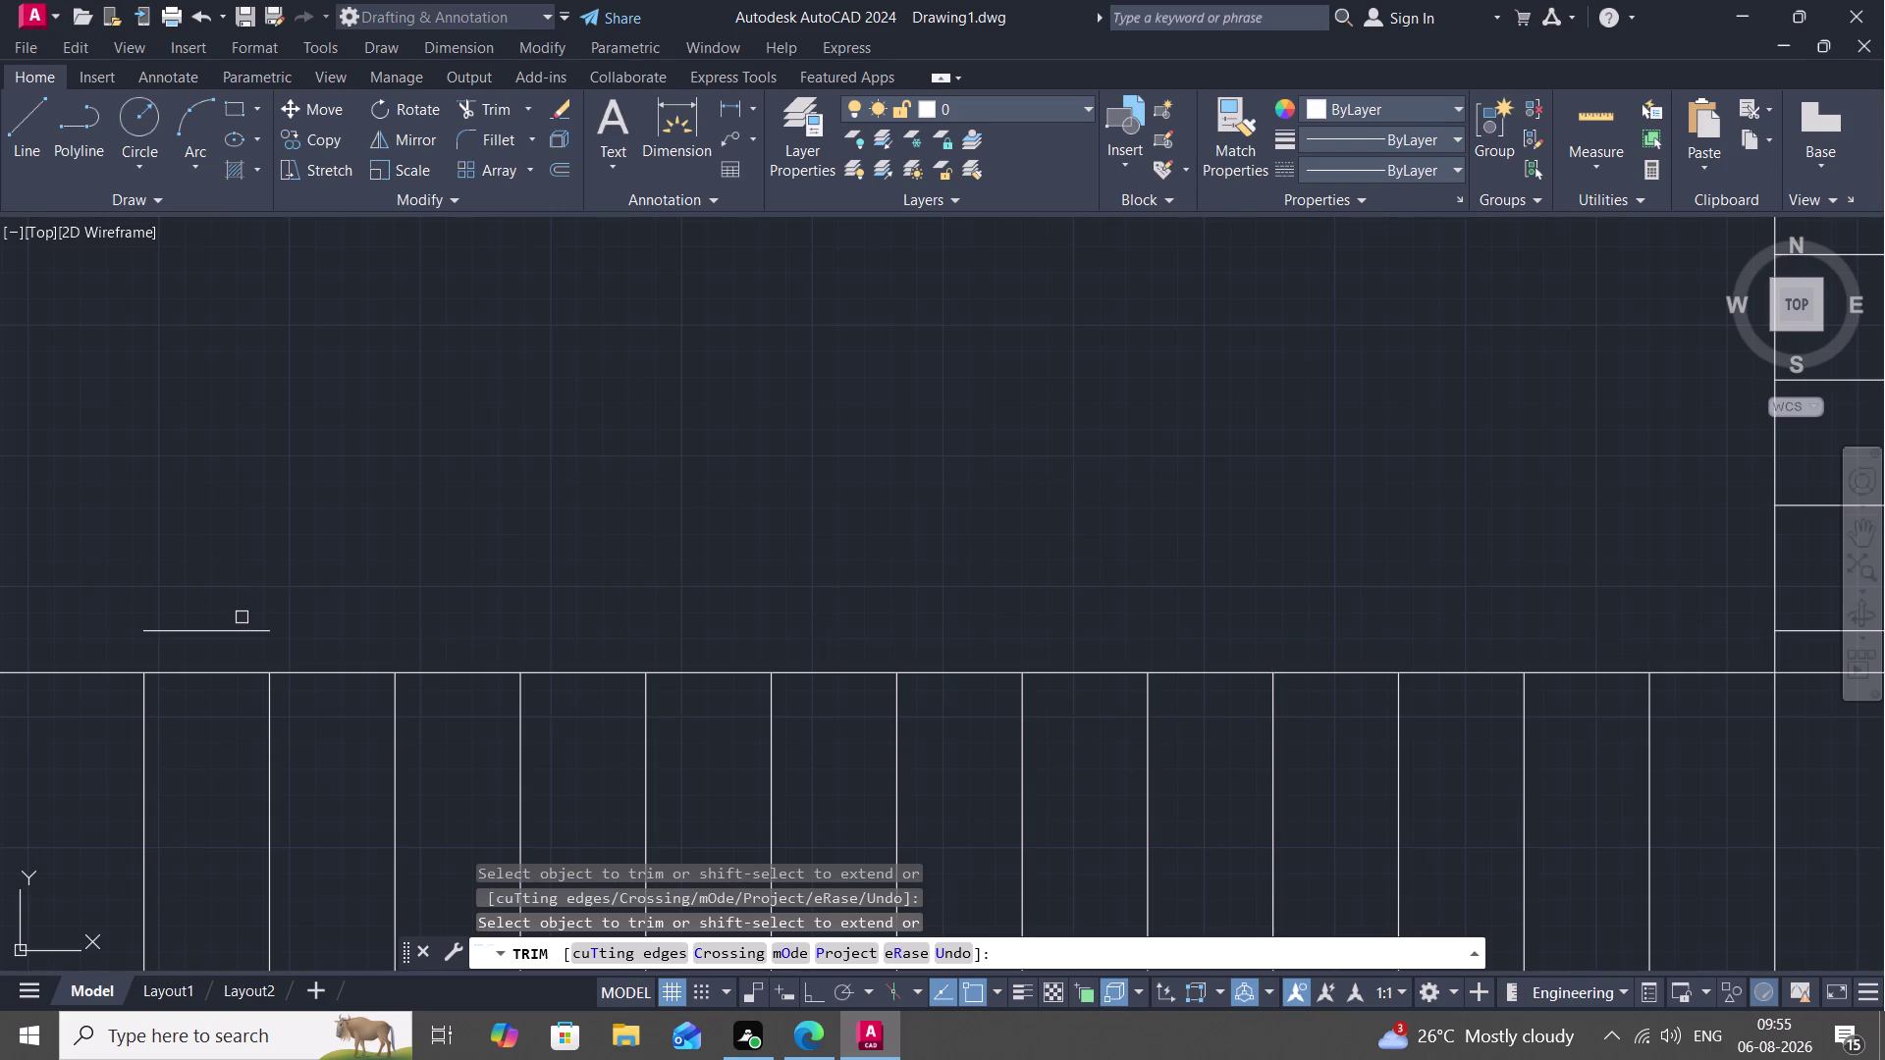
click(244, 631)
scroll(down, 3)
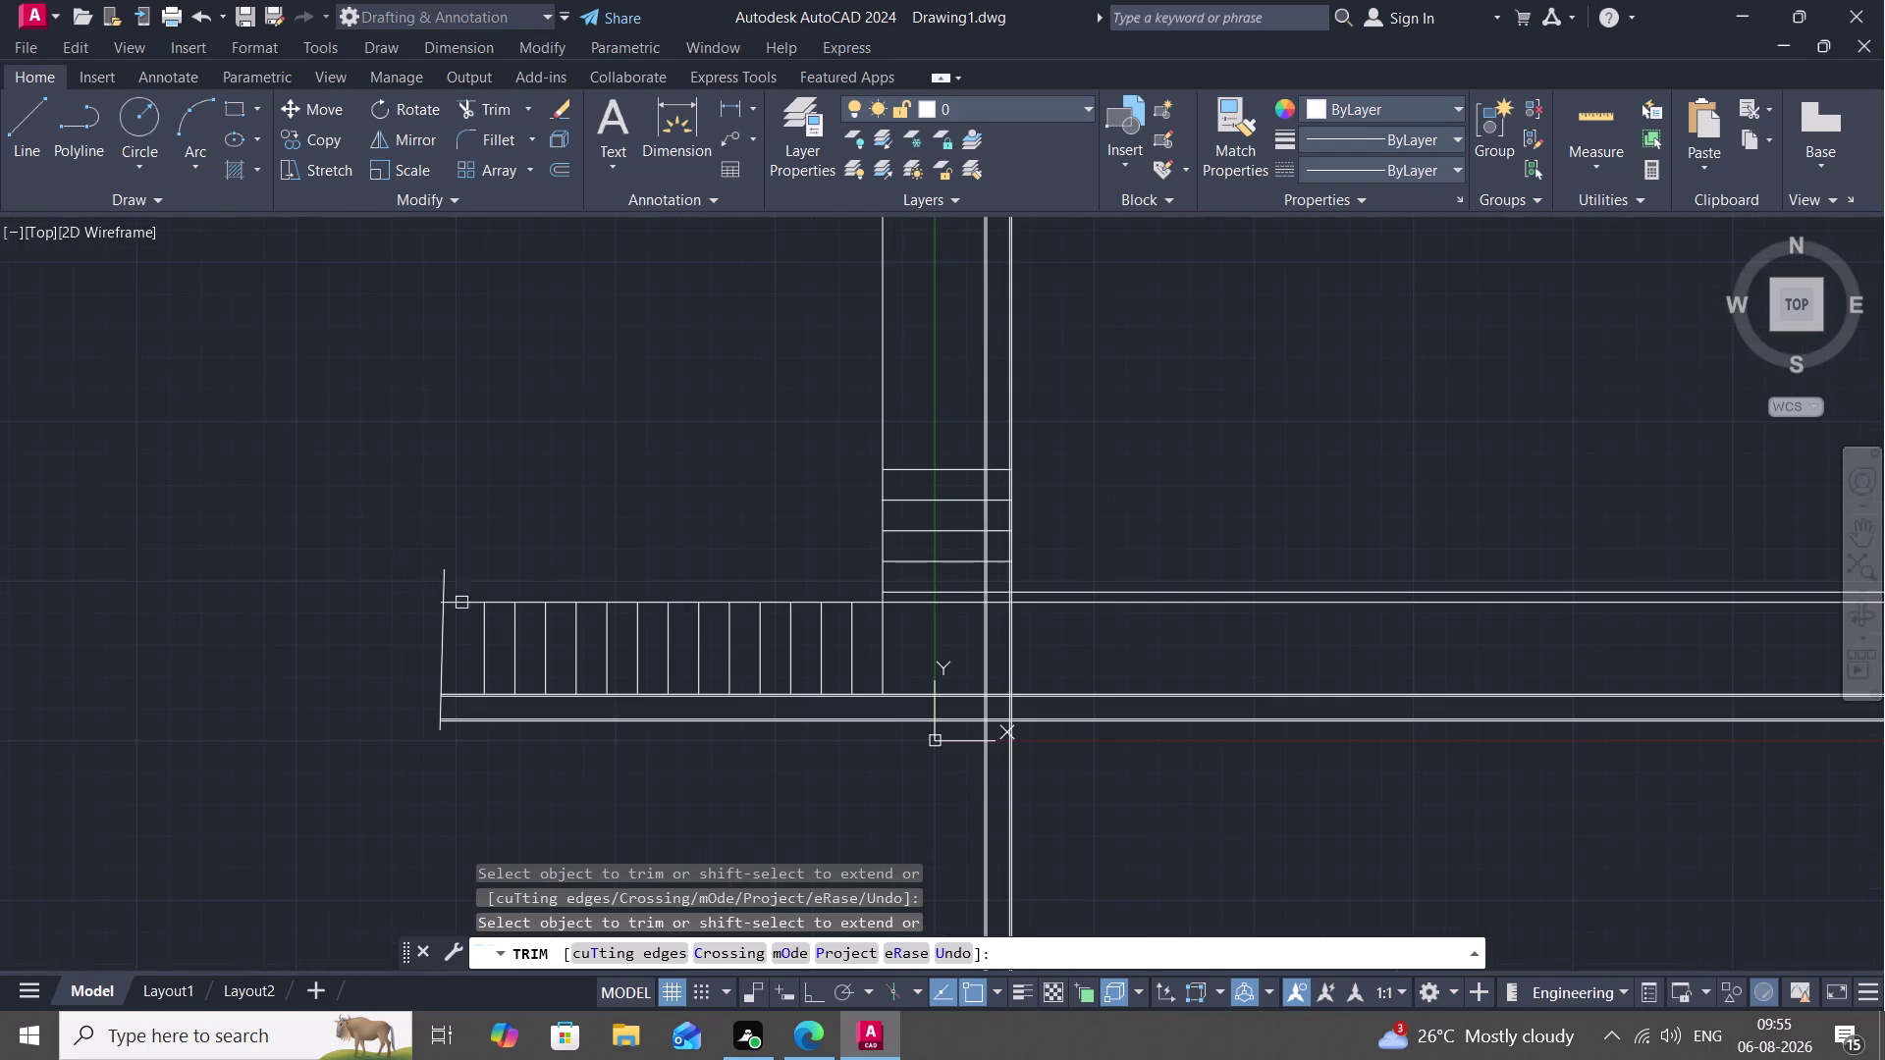
click(447, 580)
key(Escape)
Begin a 2" offset of the landing's upper edge.
text(O)
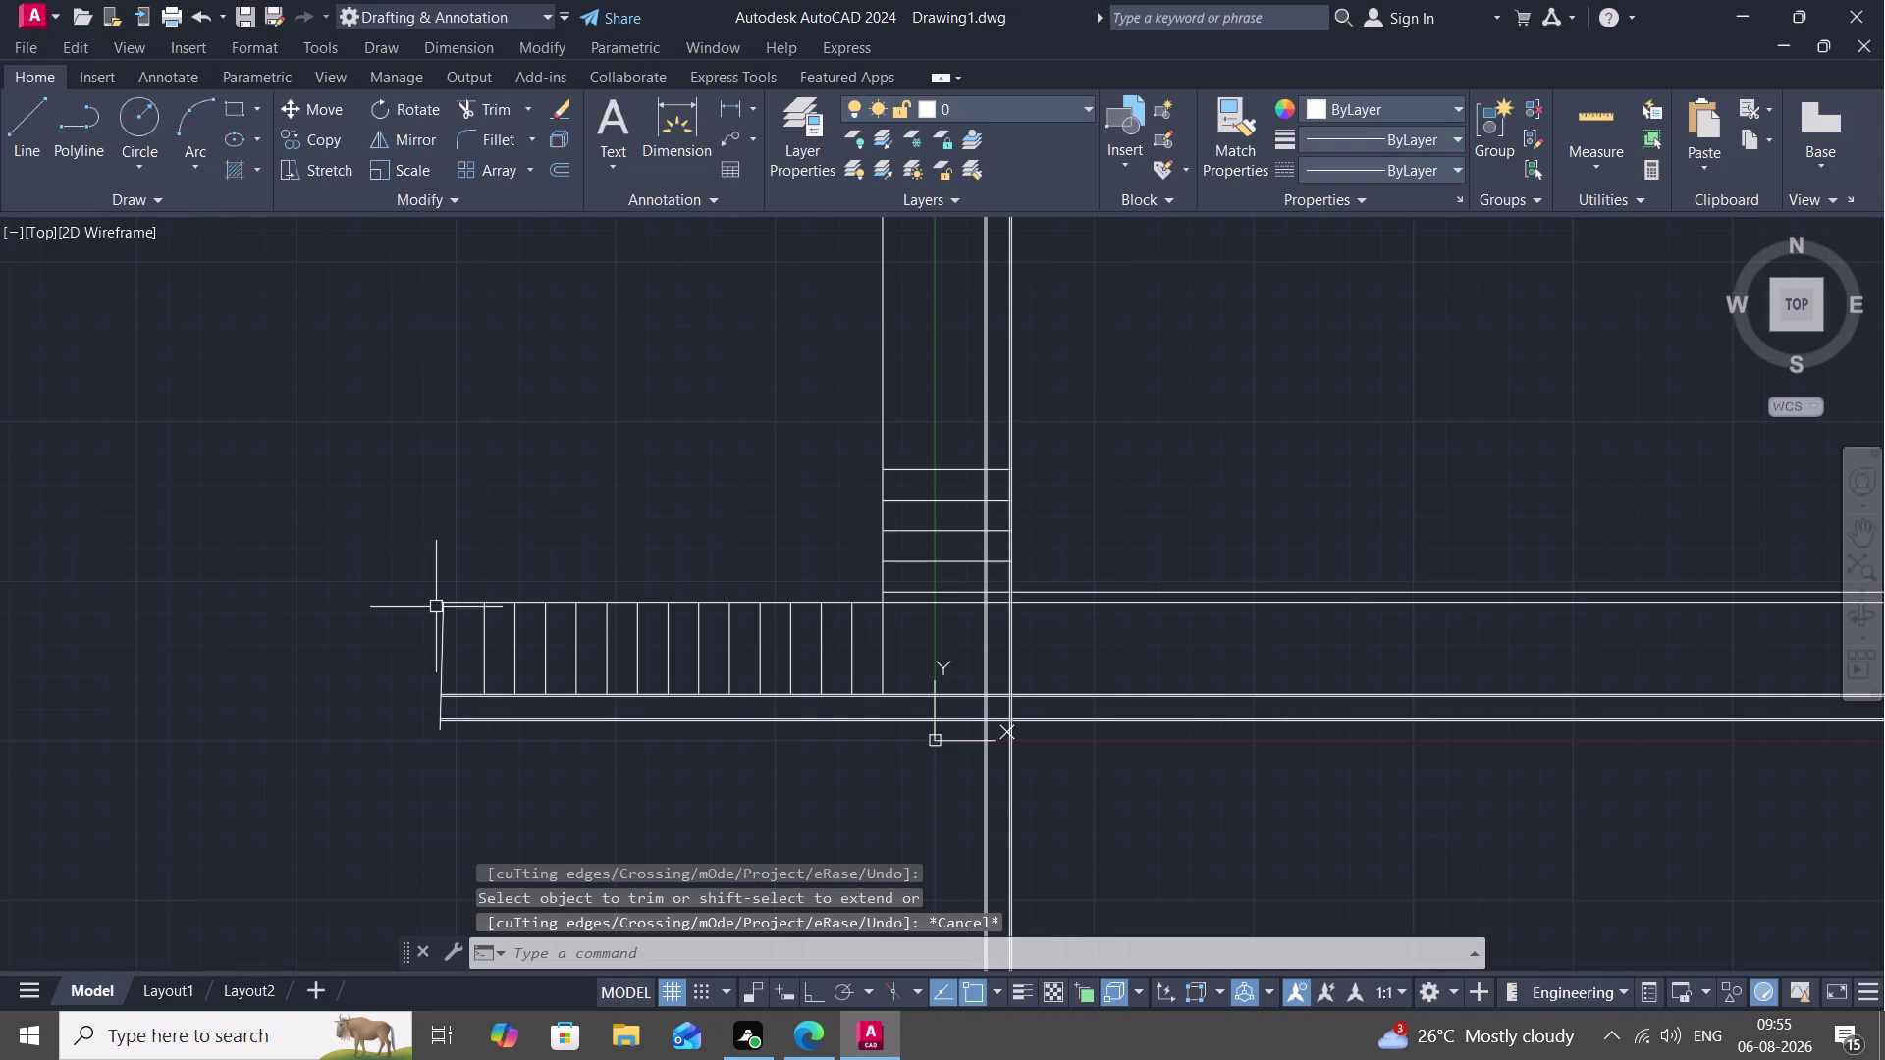
key(space)
key(2)
text(")
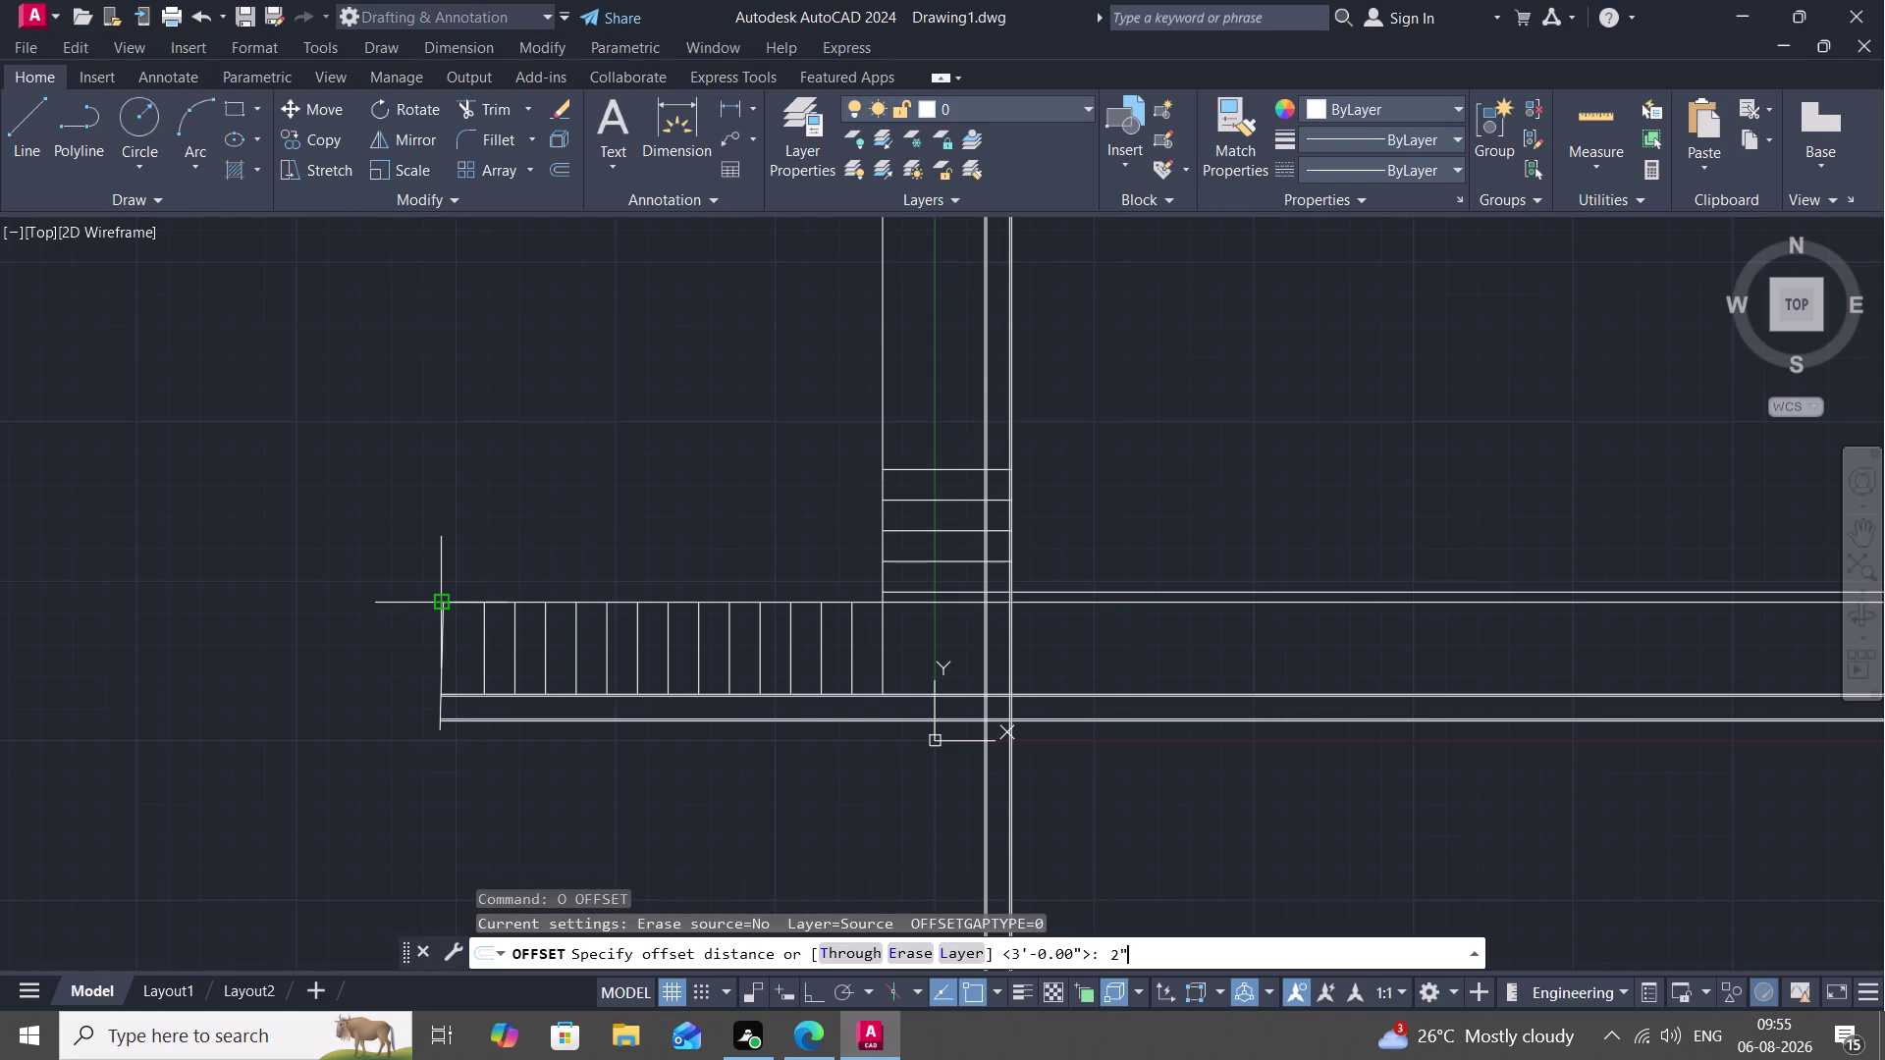
key(space)
click(472, 604)
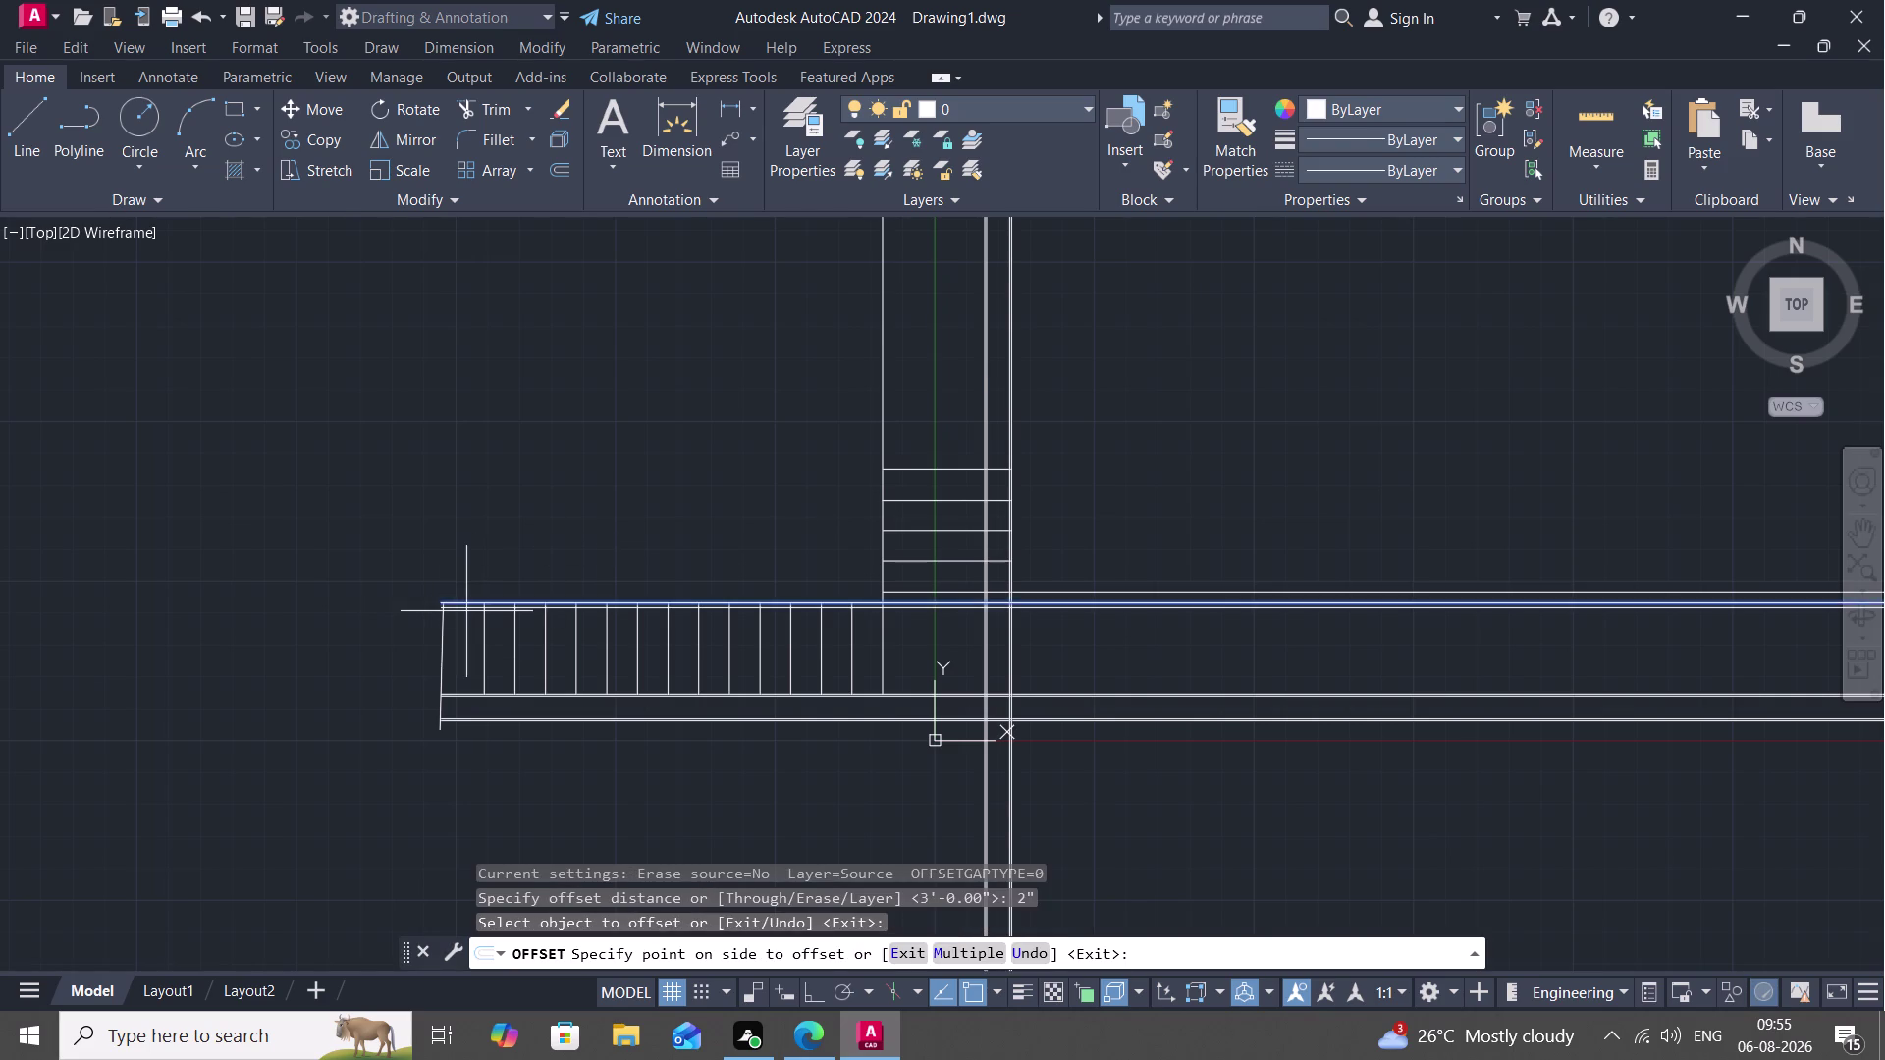